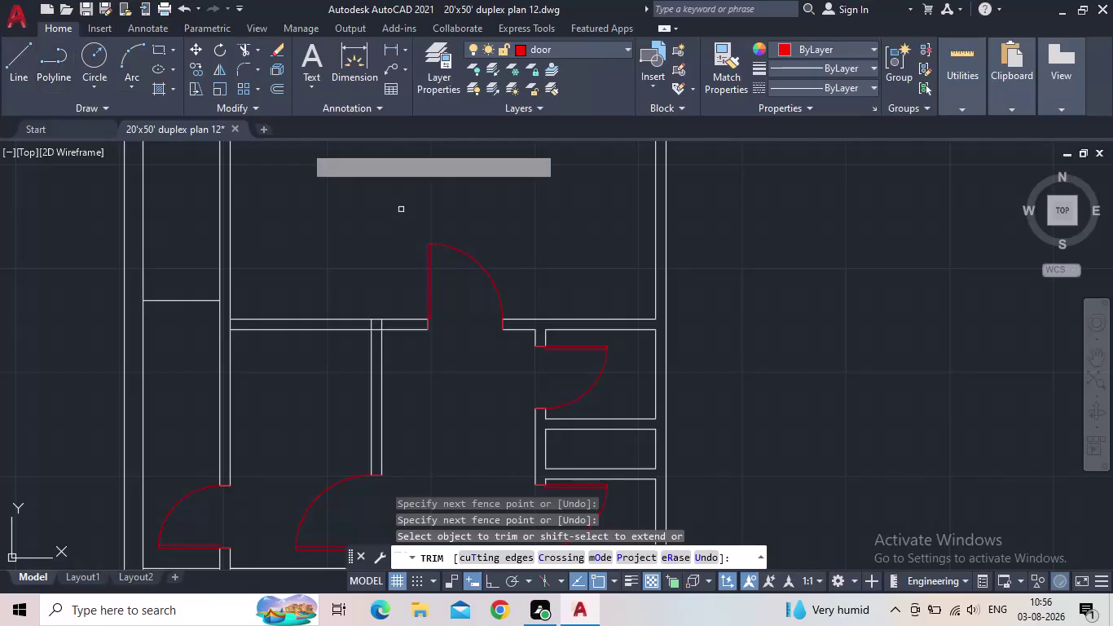
Cancel the unfinished trim after panning across the upper rooms and doors.
scroll(down, 3)
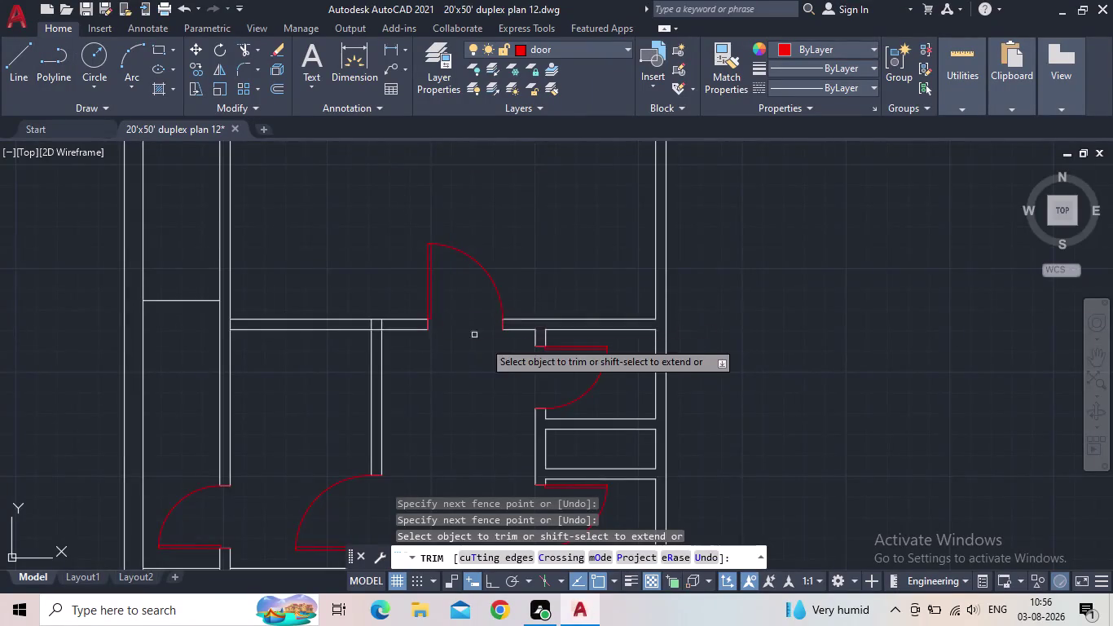
scroll(down, 3)
middle_drag(475, 344, 490, 306)
middle_drag(796, 419, 767, 305)
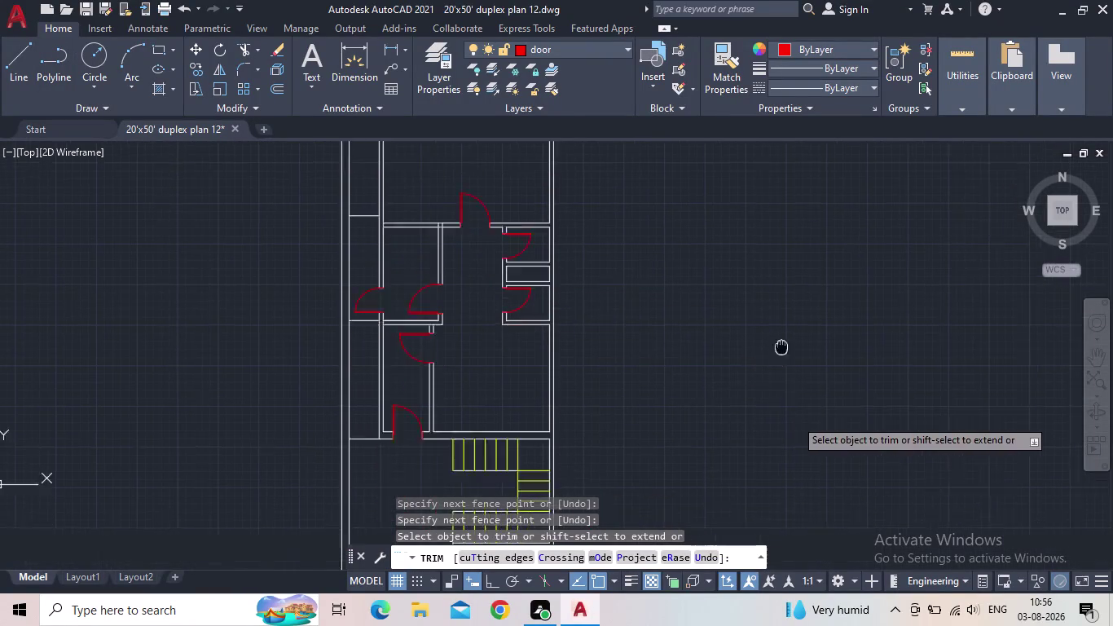
middle_drag(767, 305, 765, 302)
scroll(down, 3)
scroll(up, 3)
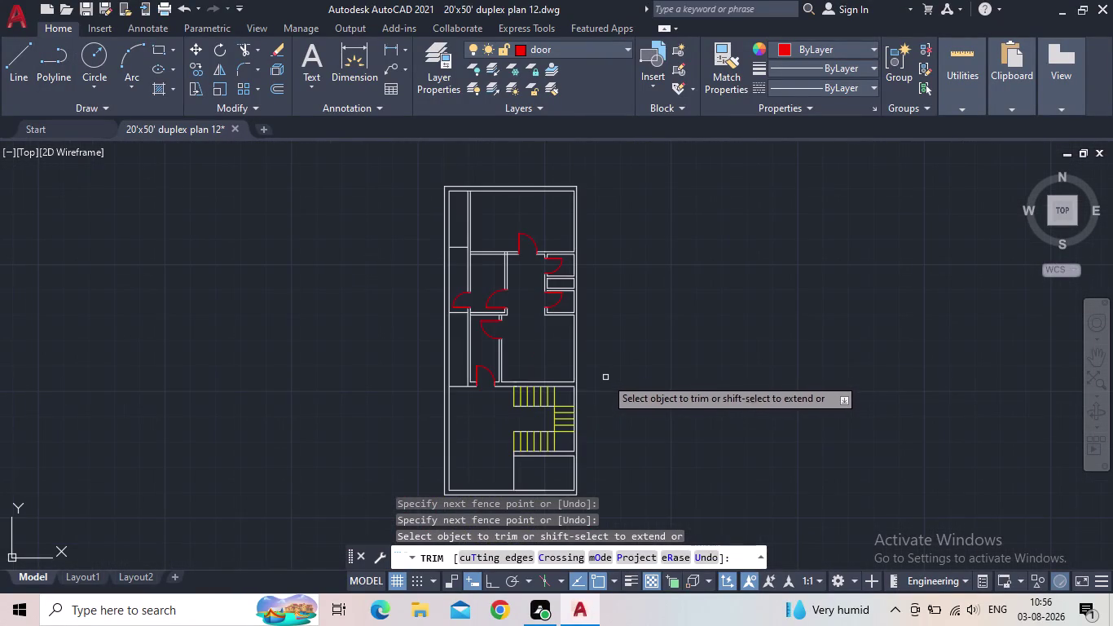
key(Escape)
Zoom in on the yellow stairs and nearby doors, then recentre the plan.
middle_drag(629, 351, 651, 296)
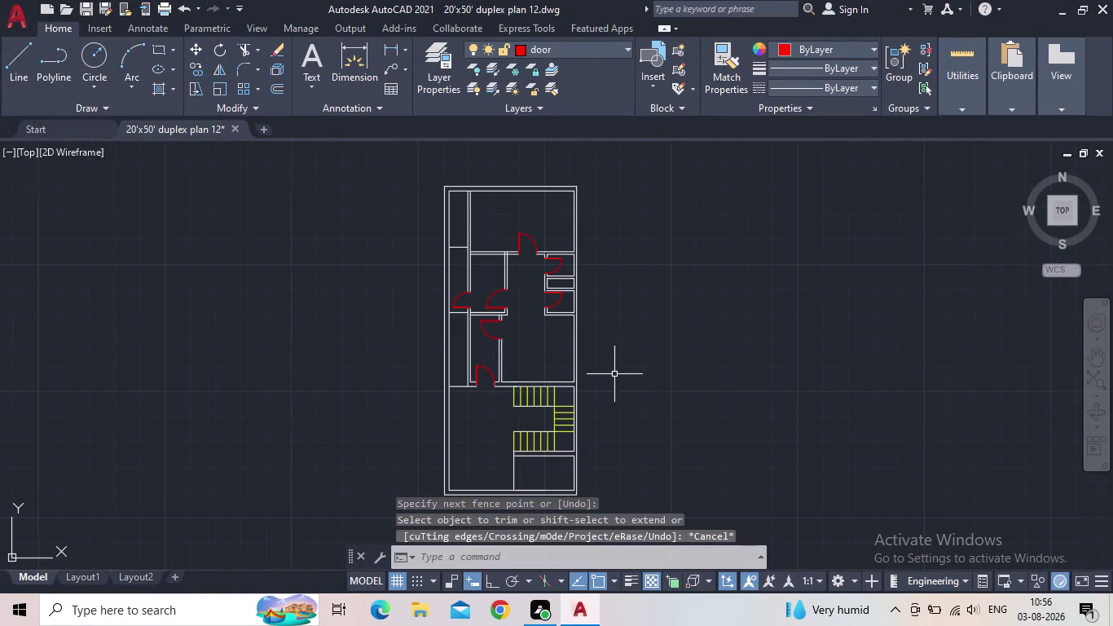
middle_drag(651, 297, 670, 281)
scroll(up, 3)
middle_drag(554, 344, 549, 317)
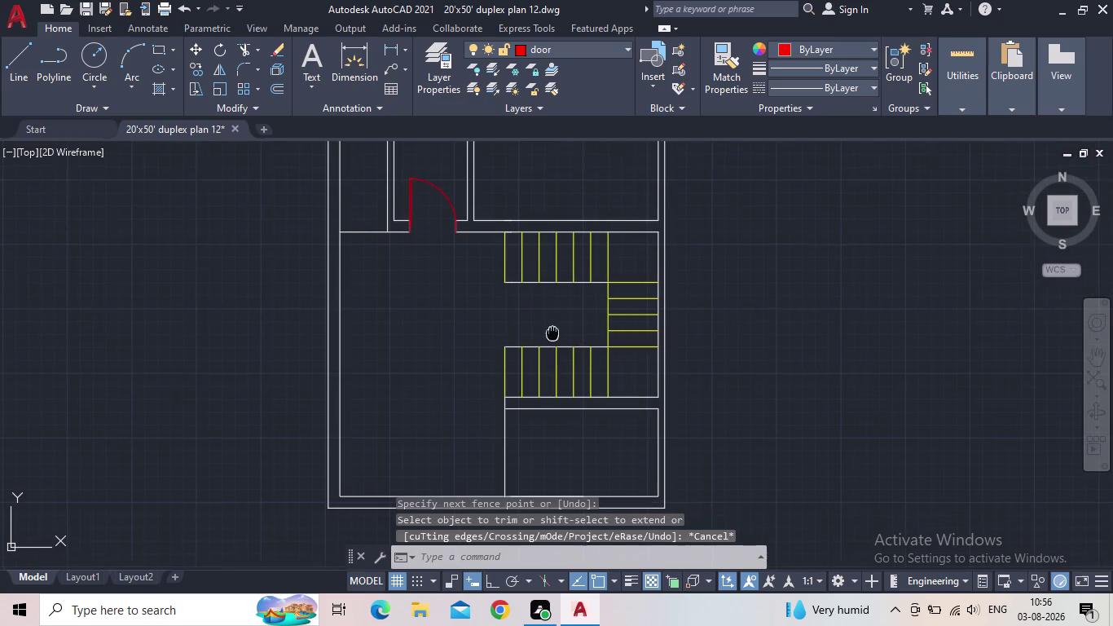
middle_drag(550, 317, 542, 294)
middle_drag(514, 302, 500, 445)
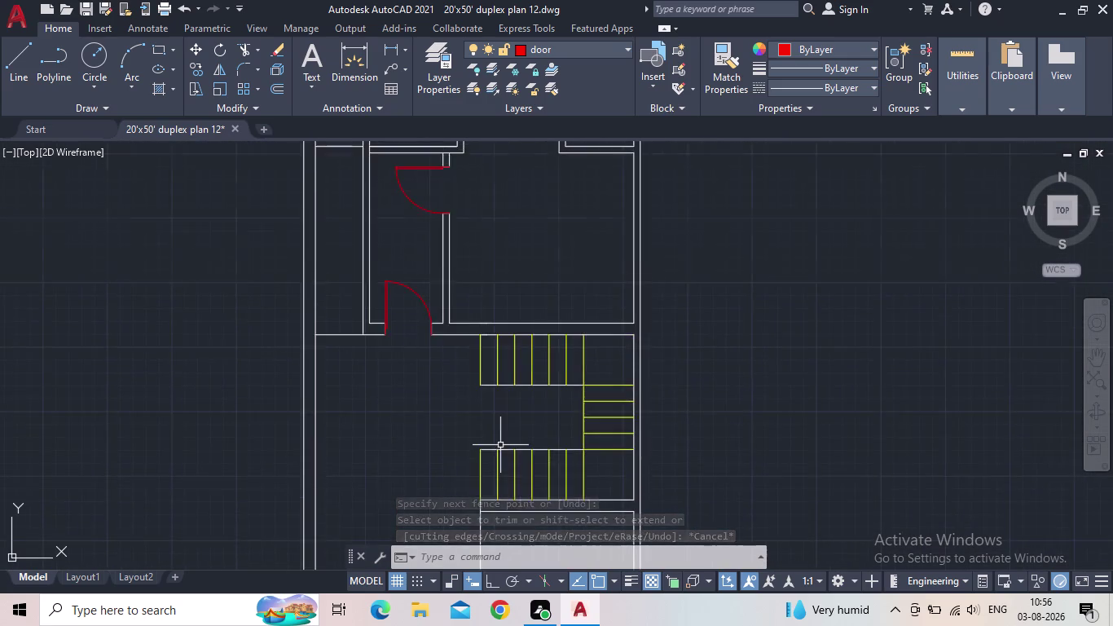
scroll(down, 3)
scroll(up, 3)
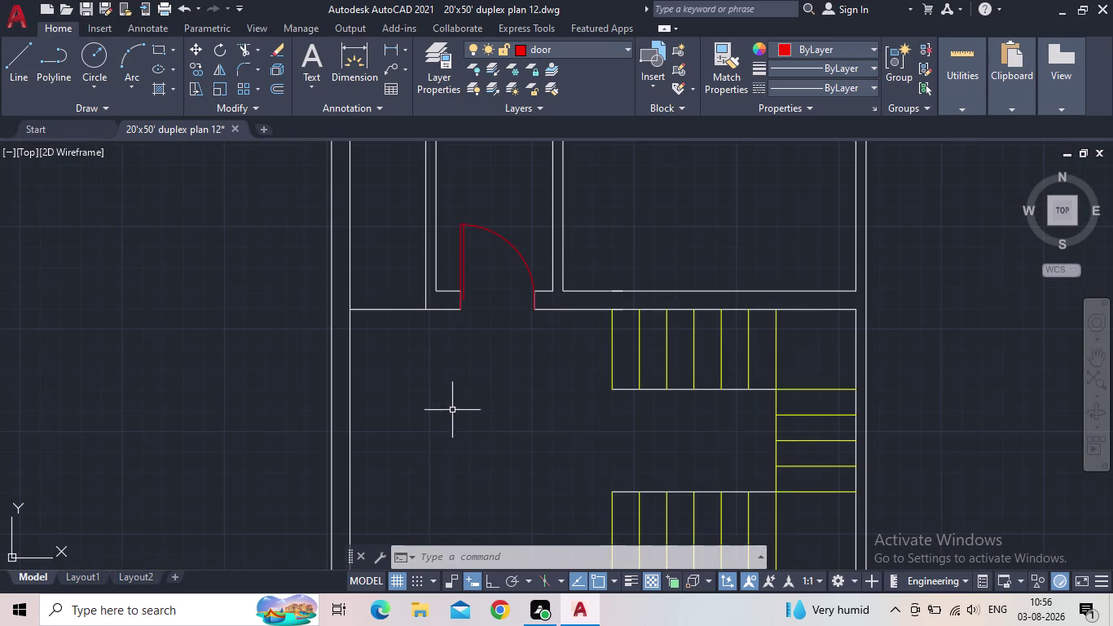
scroll(down, 3)
middle_drag(512, 433, 512, 434)
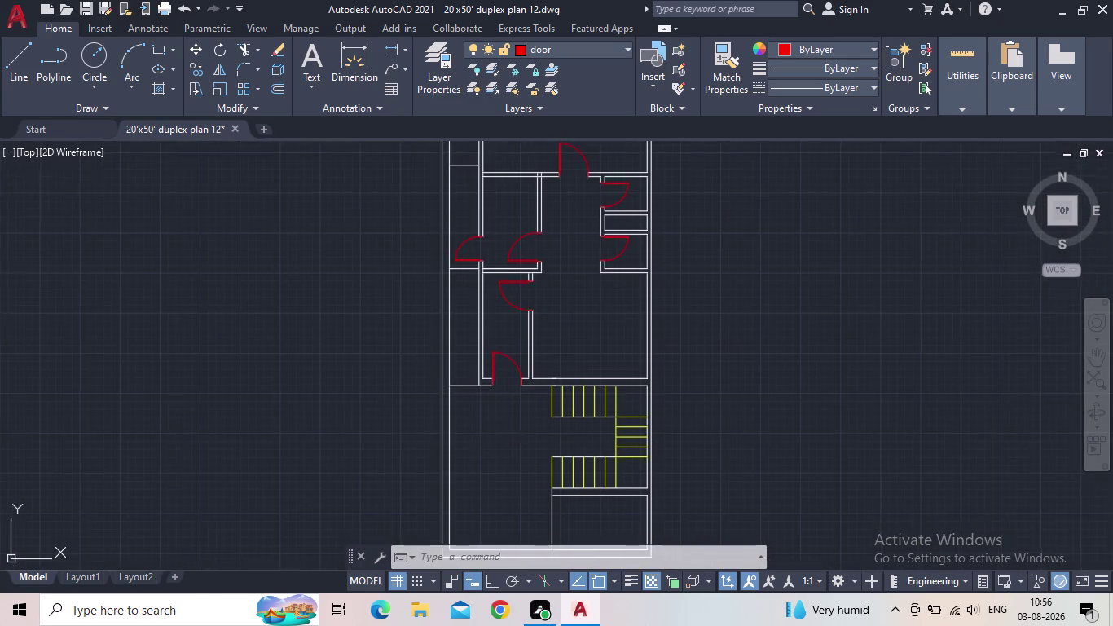
middle_drag(512, 434, 474, 432)
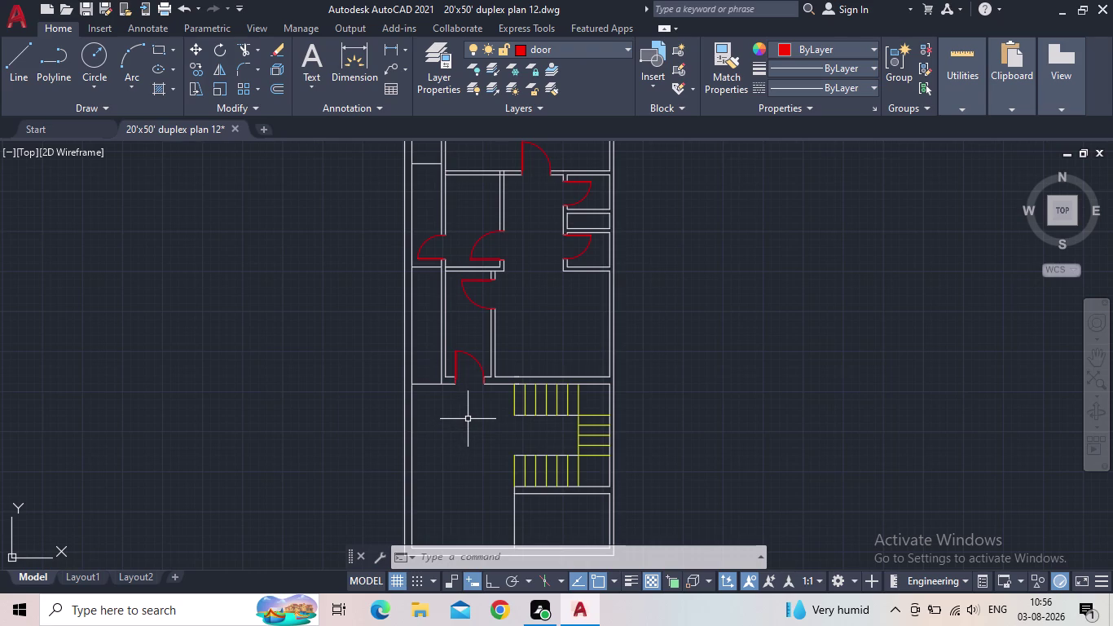
Pan around the lower rooms and stairs to bring the red door arcs back.
middle_drag(755, 367, 771, 319)
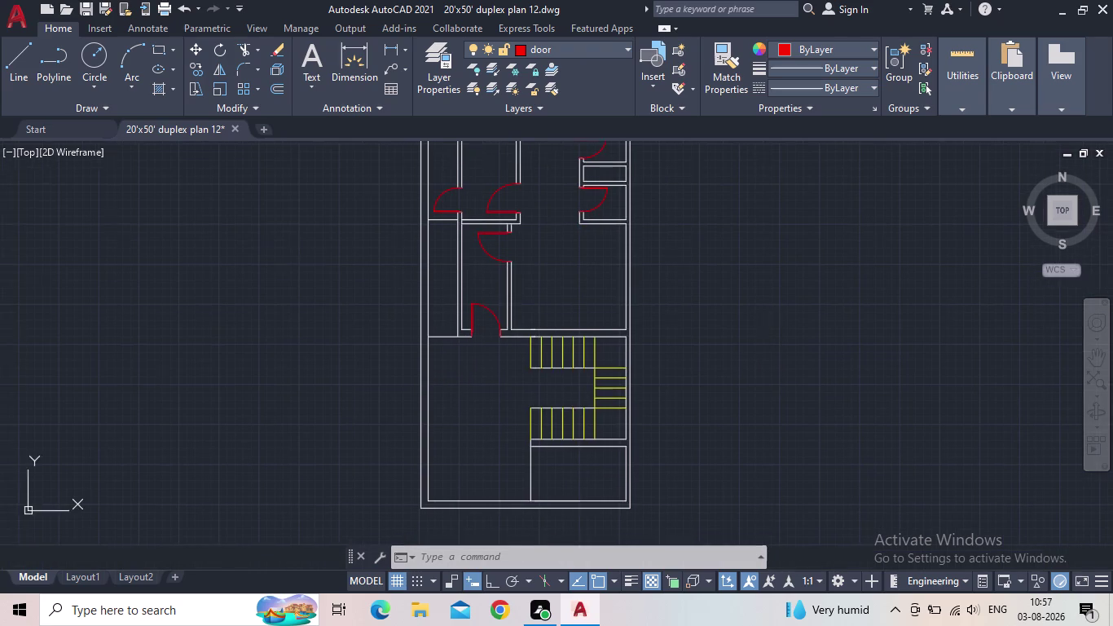
middle_drag(771, 319, 773, 311)
scroll(up, 3)
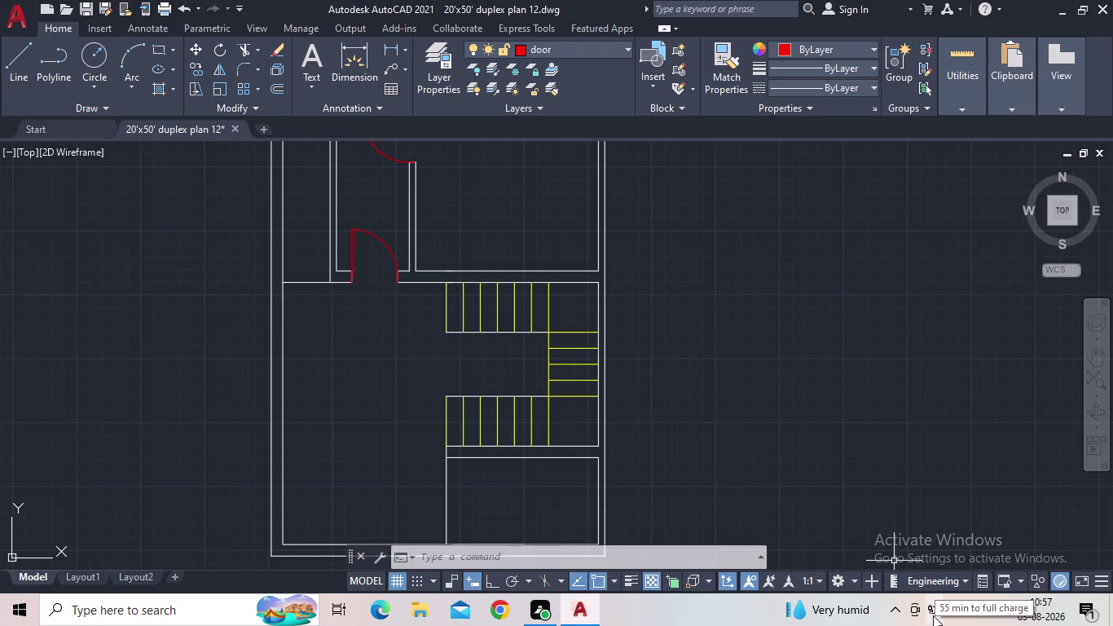
scroll(down, 3)
middle_drag(890, 509, 888, 408)
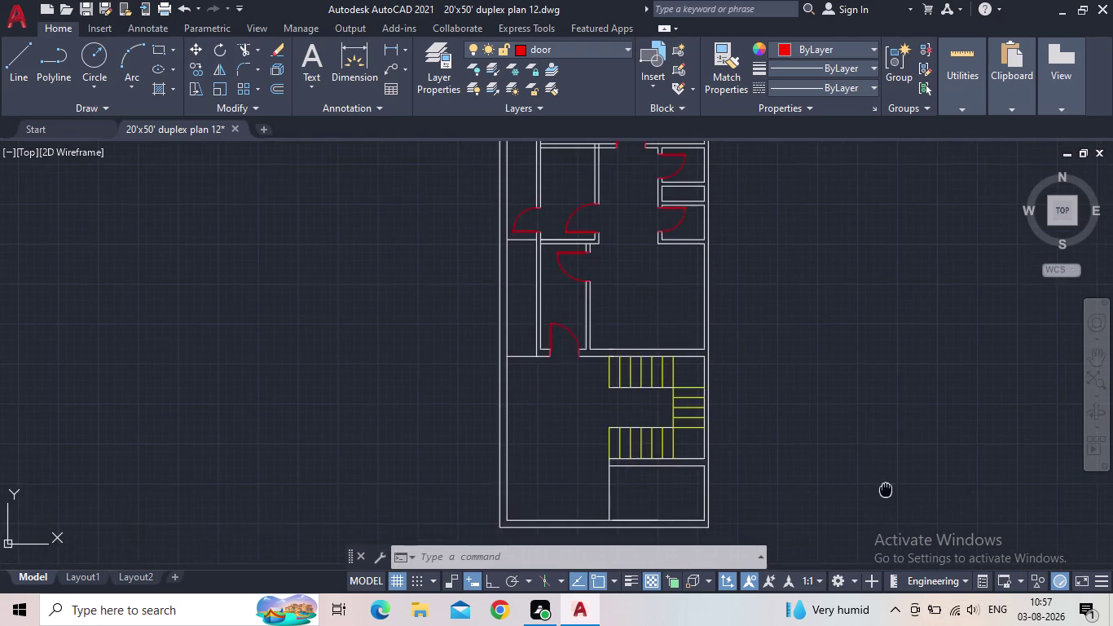
middle_drag(888, 408, 886, 397)
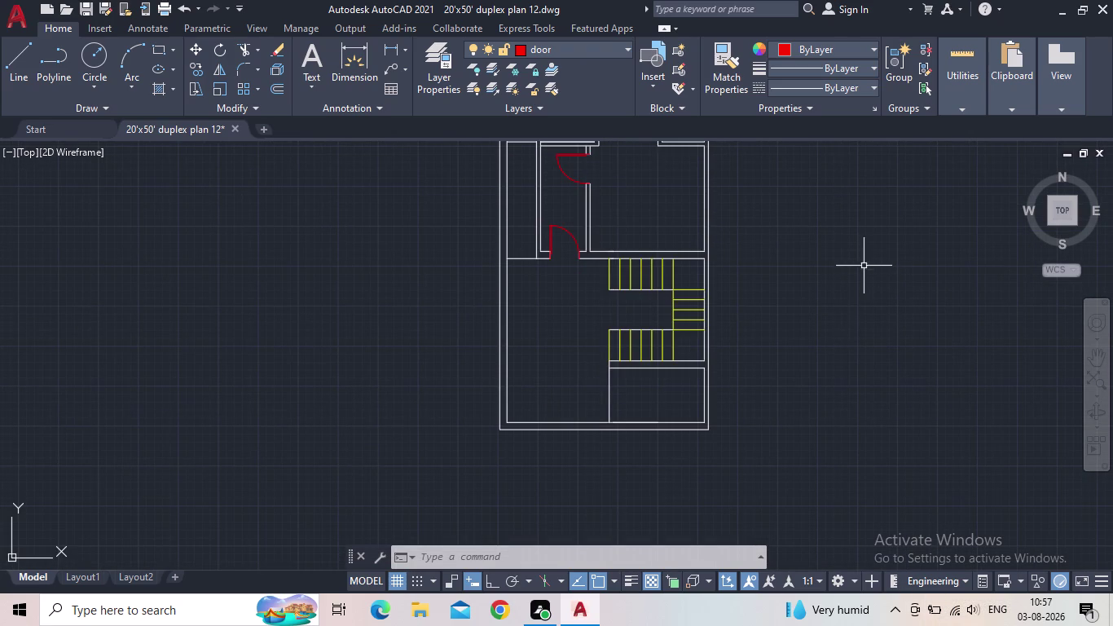
middle_drag(894, 293, 831, 439)
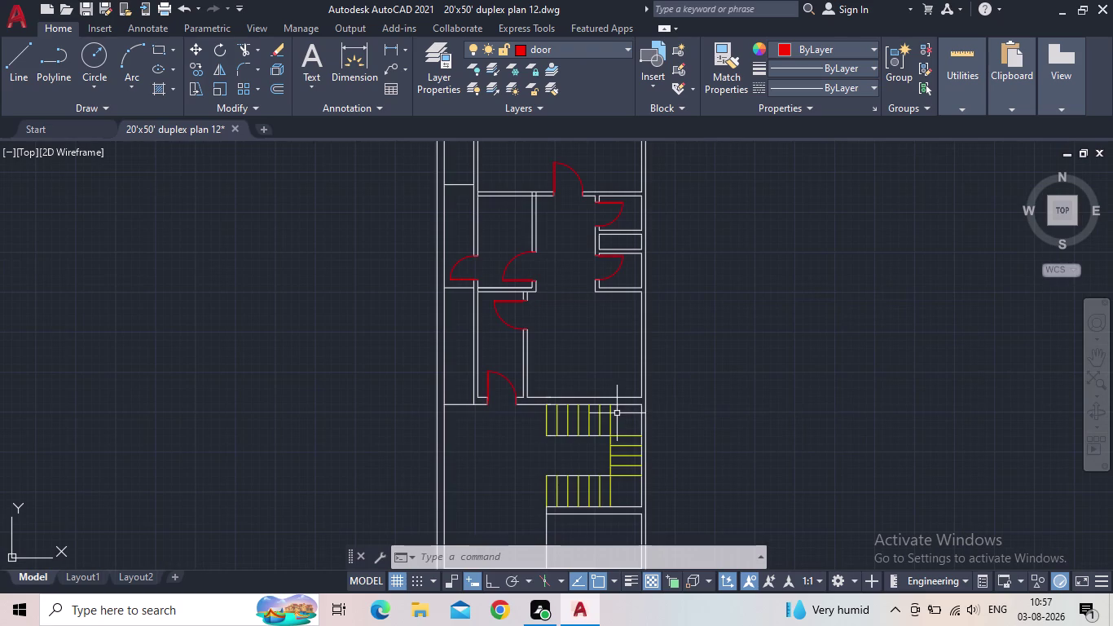
middle_drag(794, 402, 801, 317)
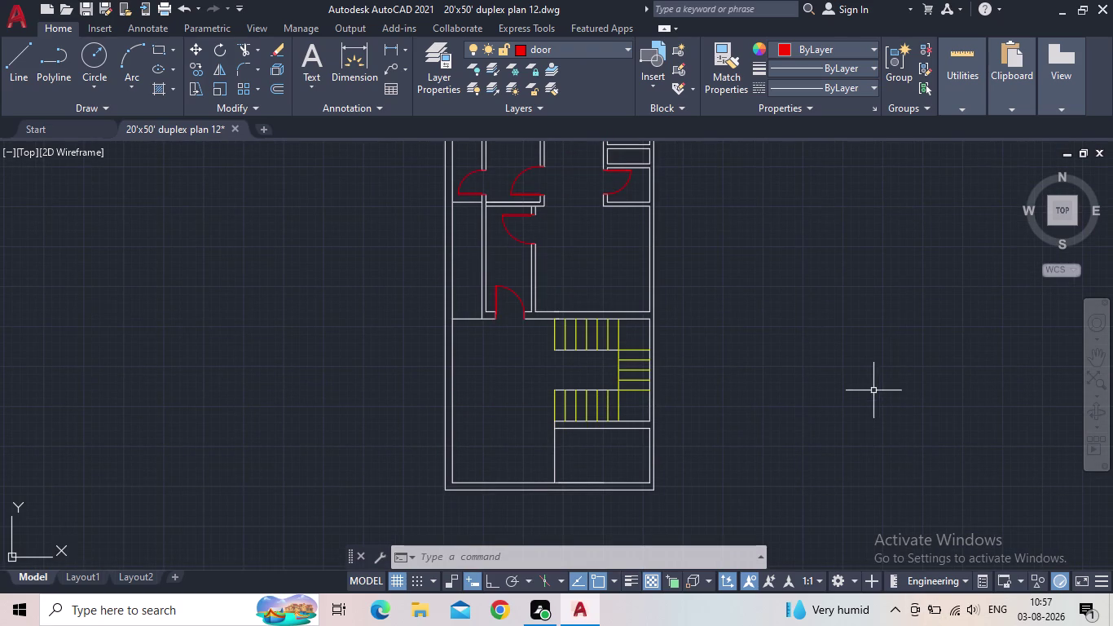
middle_drag(878, 387, 974, 369)
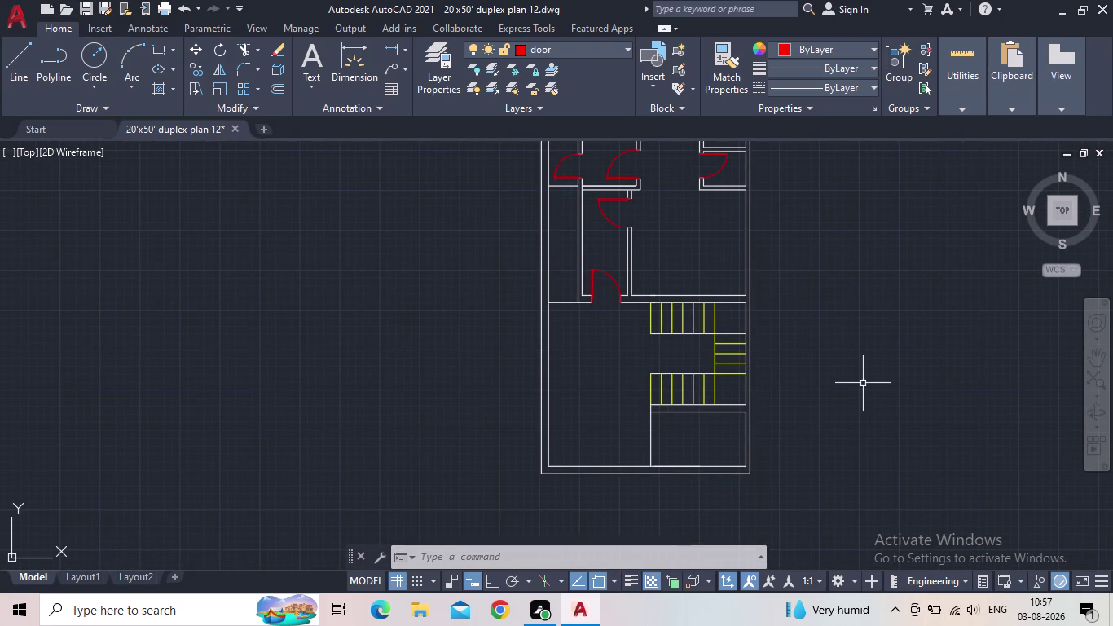
middle_drag(562, 391, 479, 408)
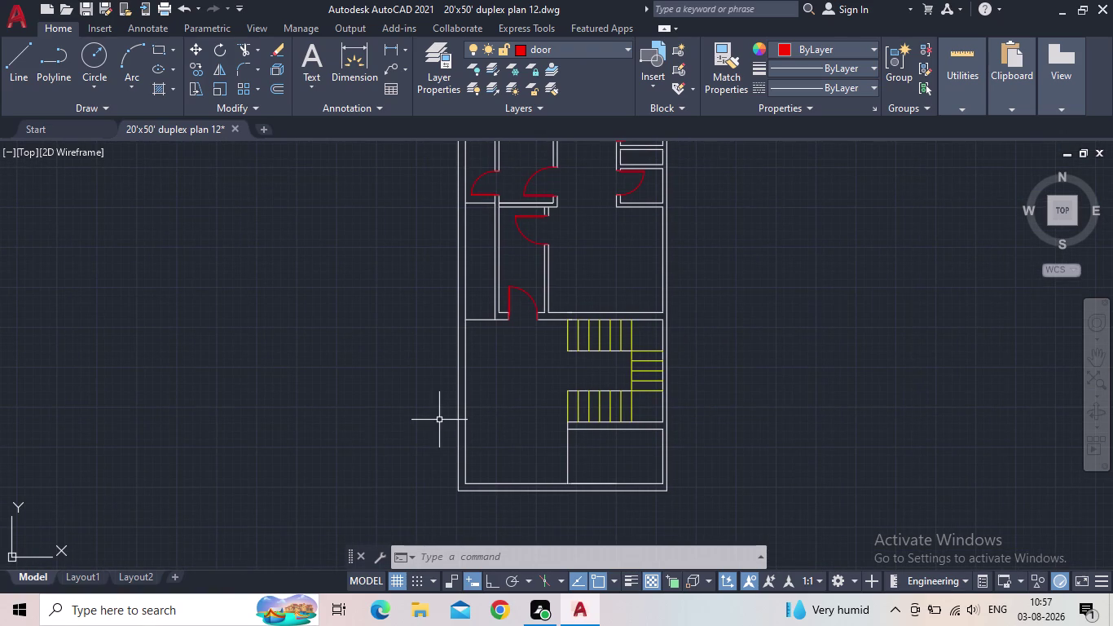
middle_drag(518, 387, 450, 512)
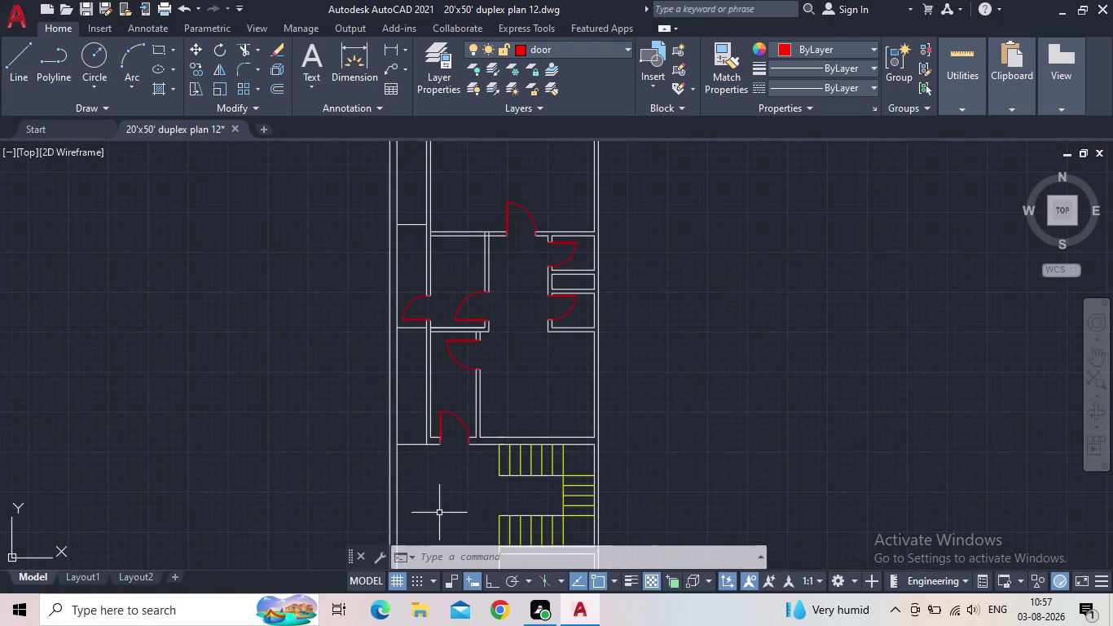
key(Escape)
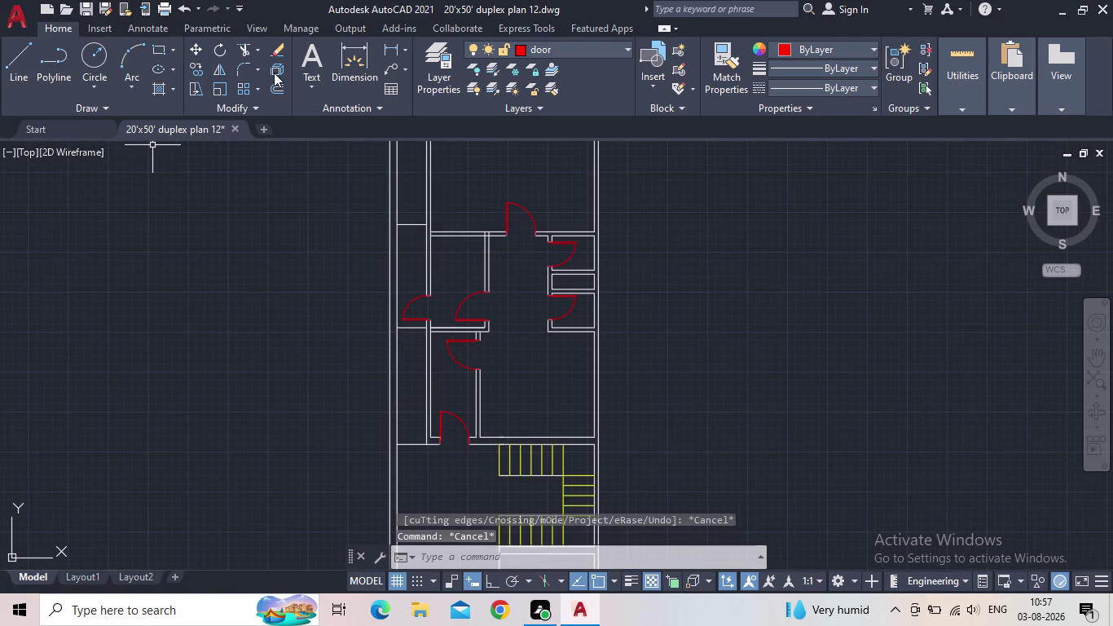
Make furniture the current layer in Layer Properties and close the palette.
click(430, 84)
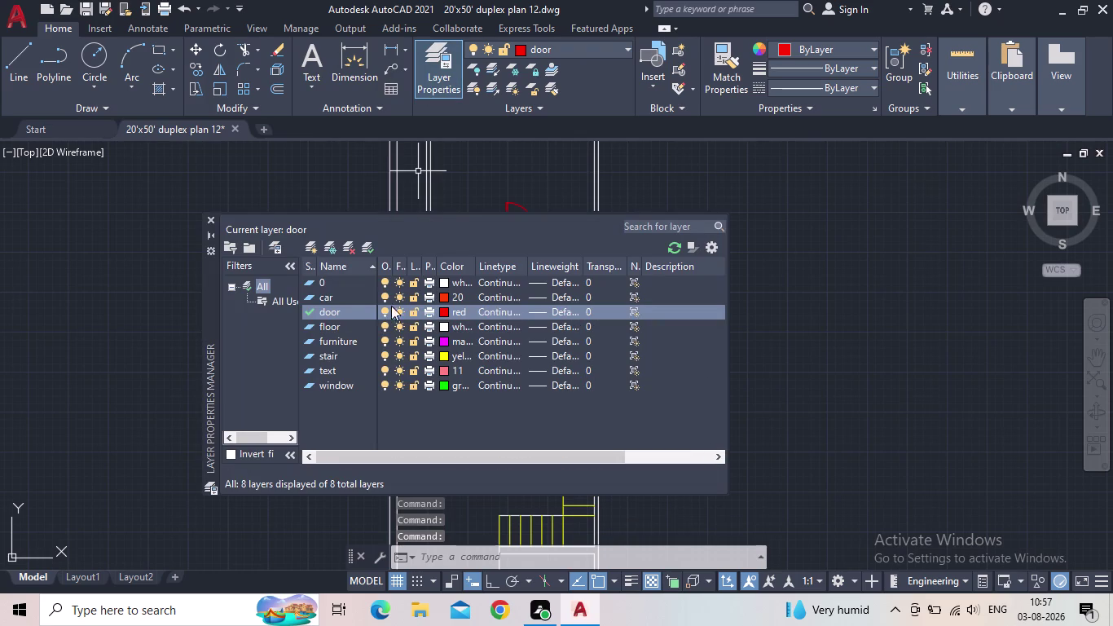
double_click(311, 342)
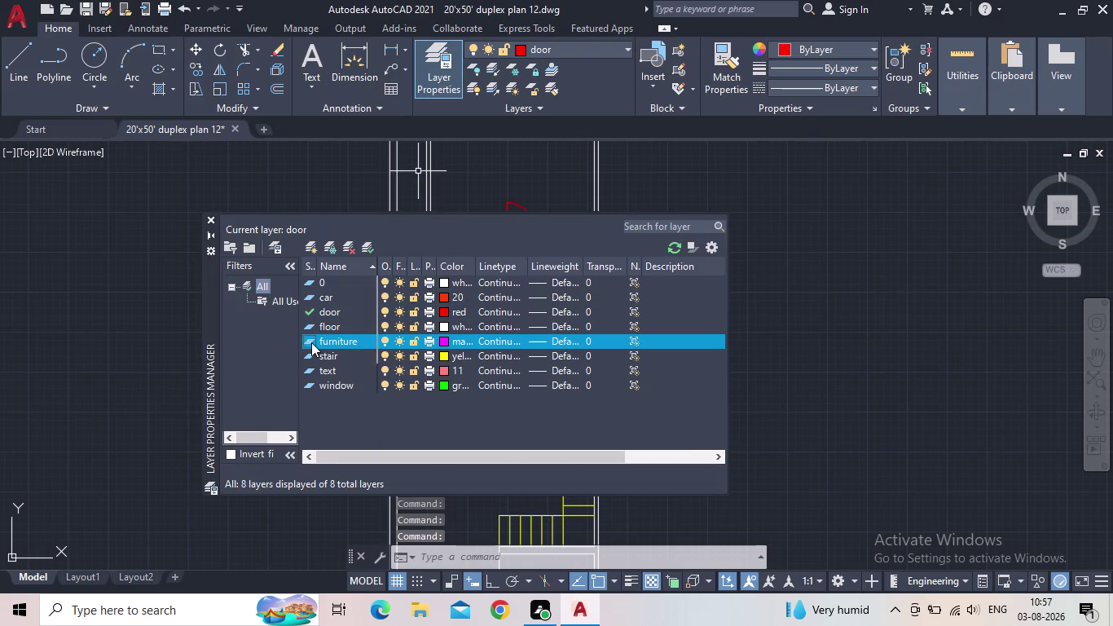
click(210, 220)
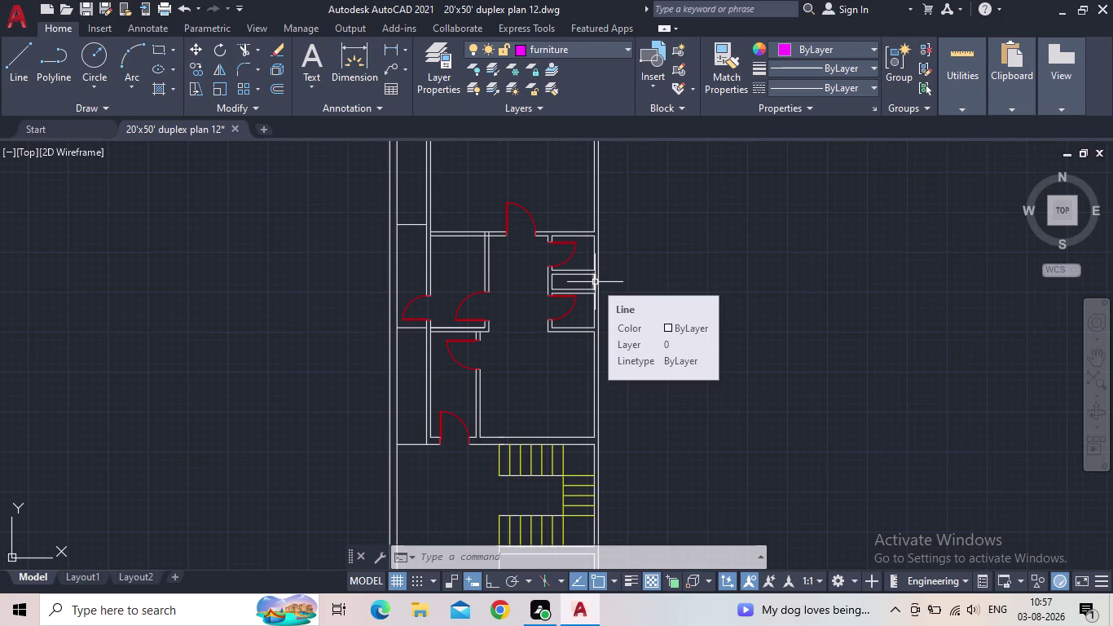
scroll(down, 3)
middle_drag(650, 311, 618, 379)
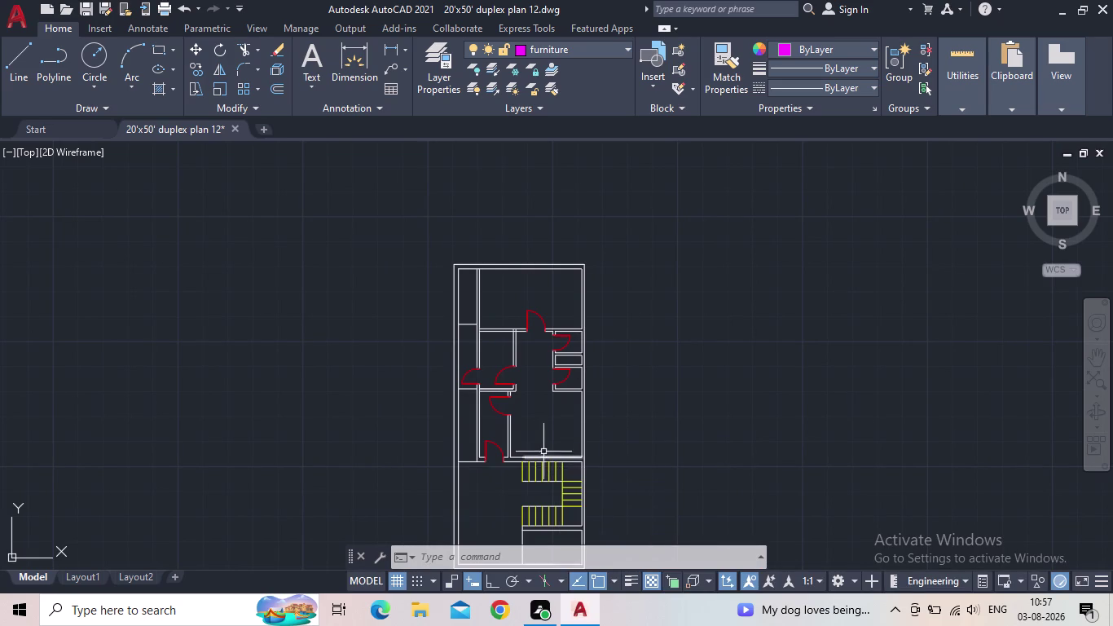
middle_drag(525, 434, 543, 405)
Toggle Ortho in the status bar and zoom out over the whole plan.
click(493, 585)
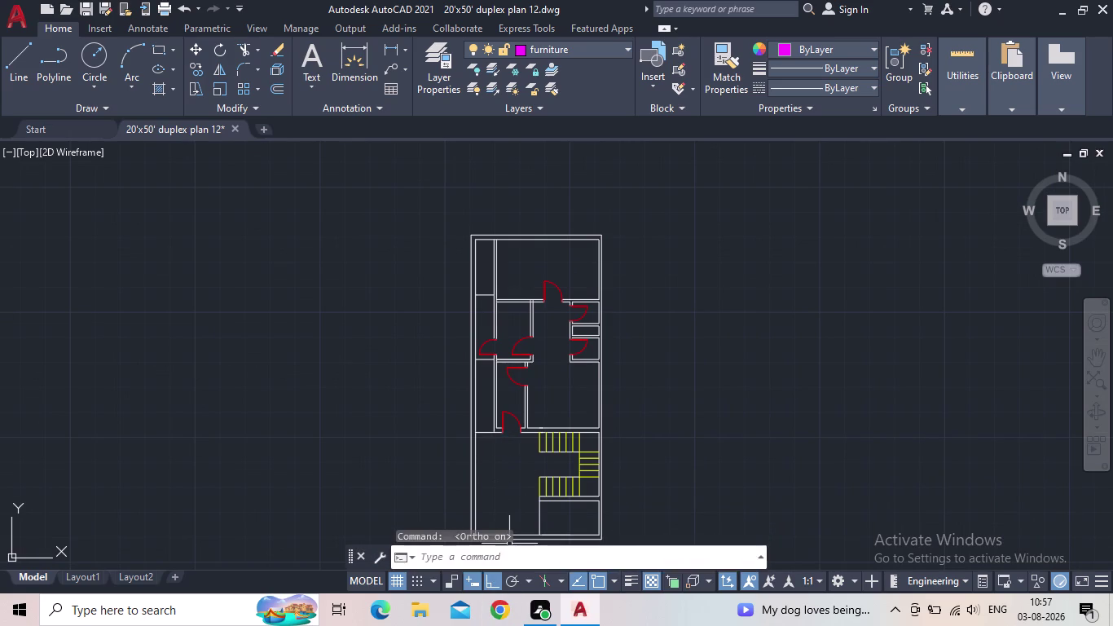
click(489, 580)
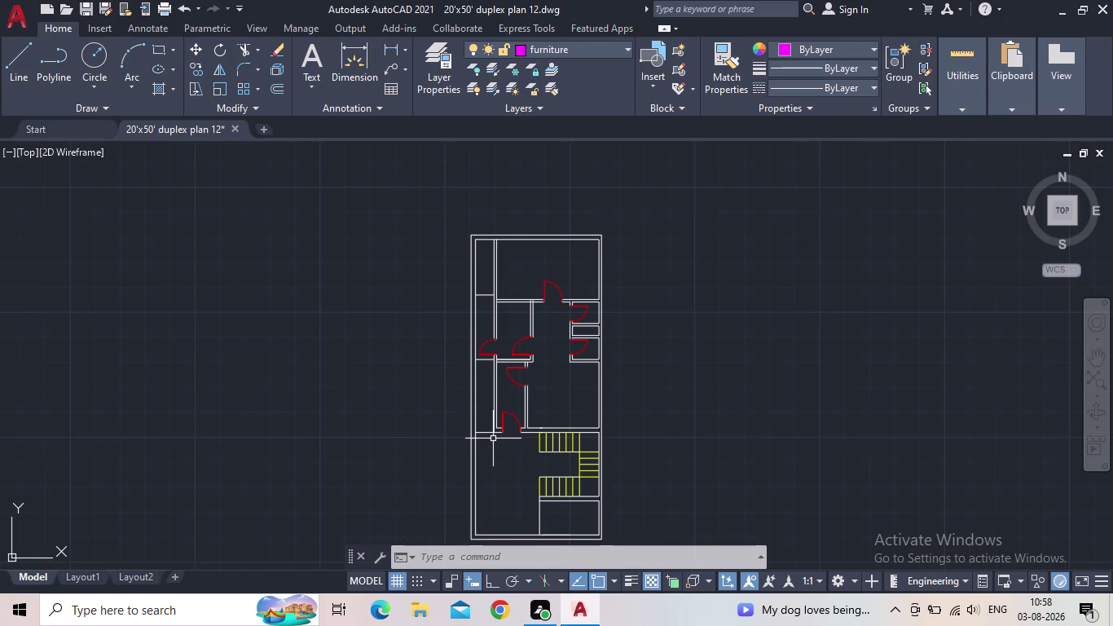
scroll(down, 3)
middle_drag(619, 384, 647, 358)
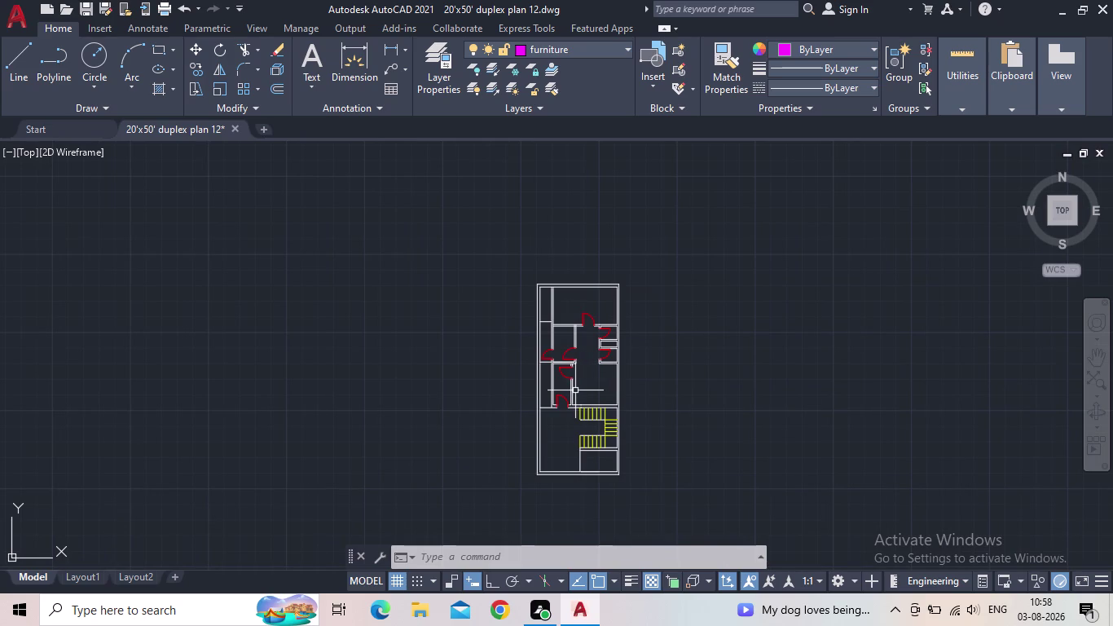
Open DesignCenter with DC and drag in the queen bed, chair, dining set and desk blocks.
text(dc)
key(space)
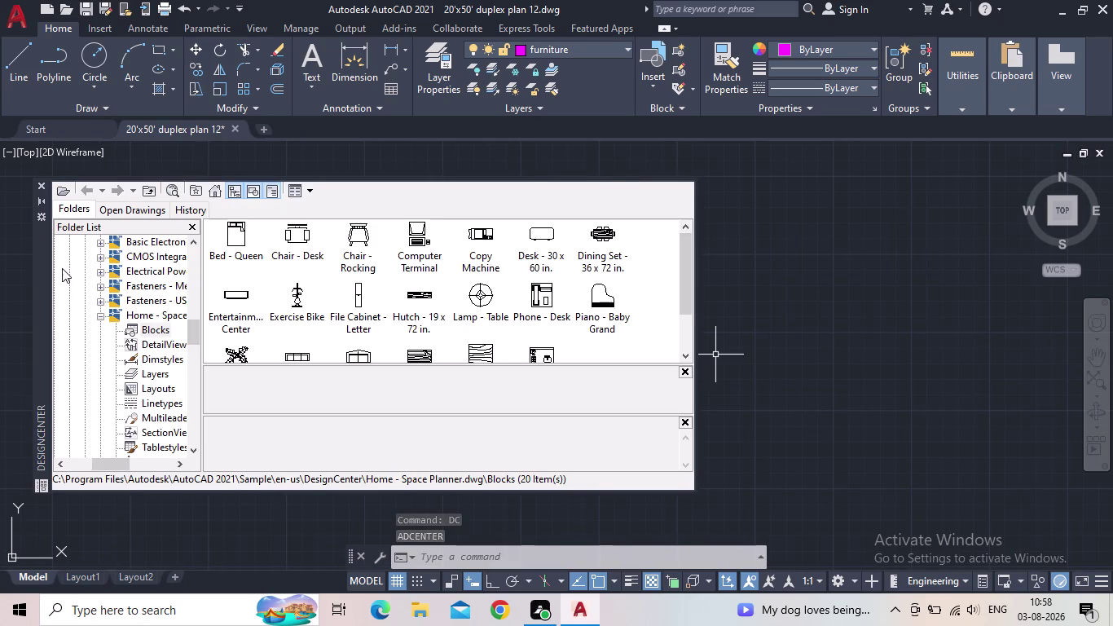
drag(237, 243, 716, 224)
drag(353, 238, 649, 246)
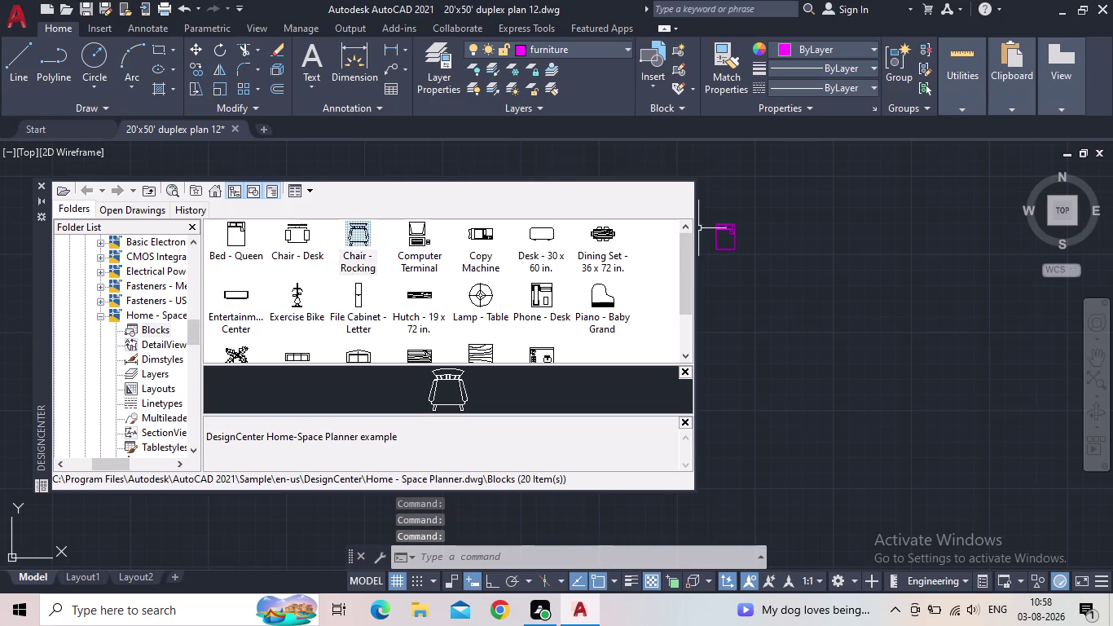
drag(648, 246, 766, 228)
drag(603, 236, 713, 265)
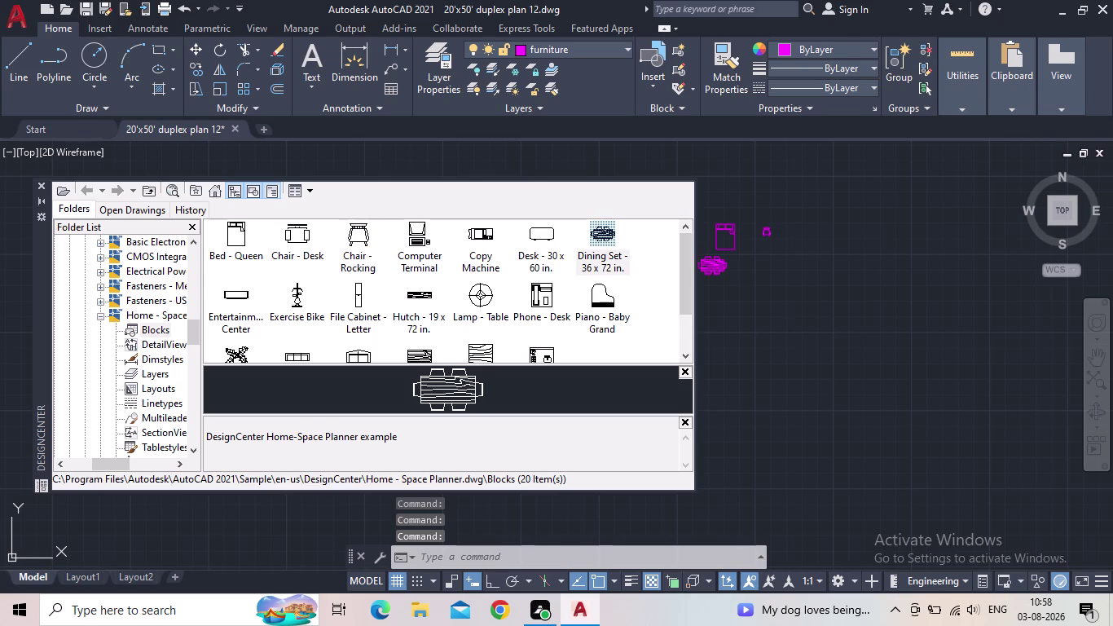
drag(713, 265, 738, 281)
drag(534, 234, 738, 297)
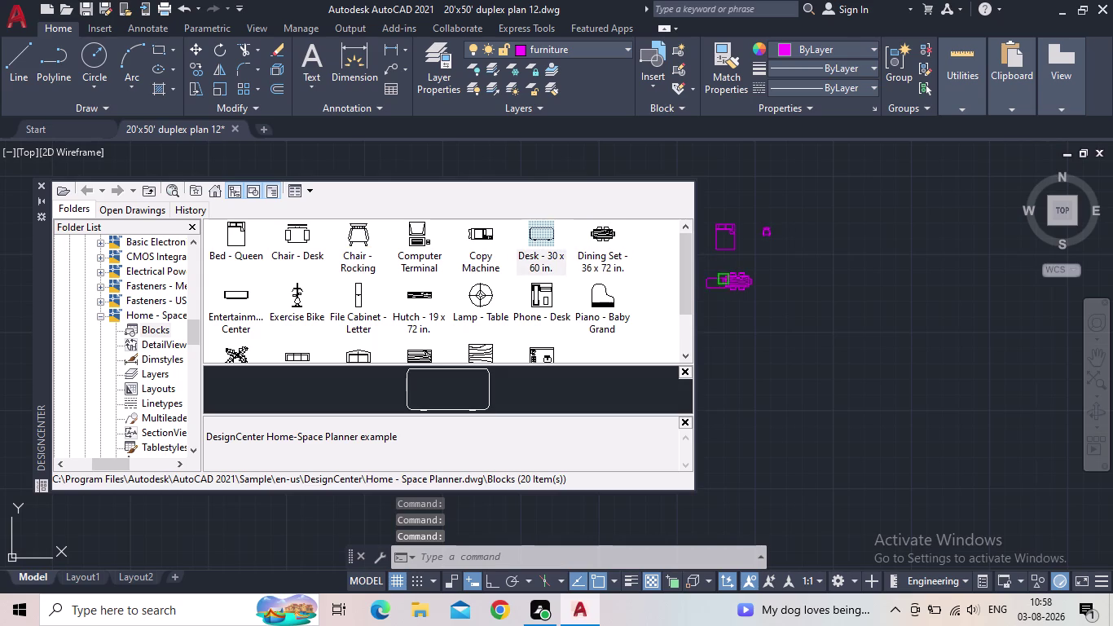
drag(739, 297, 725, 311)
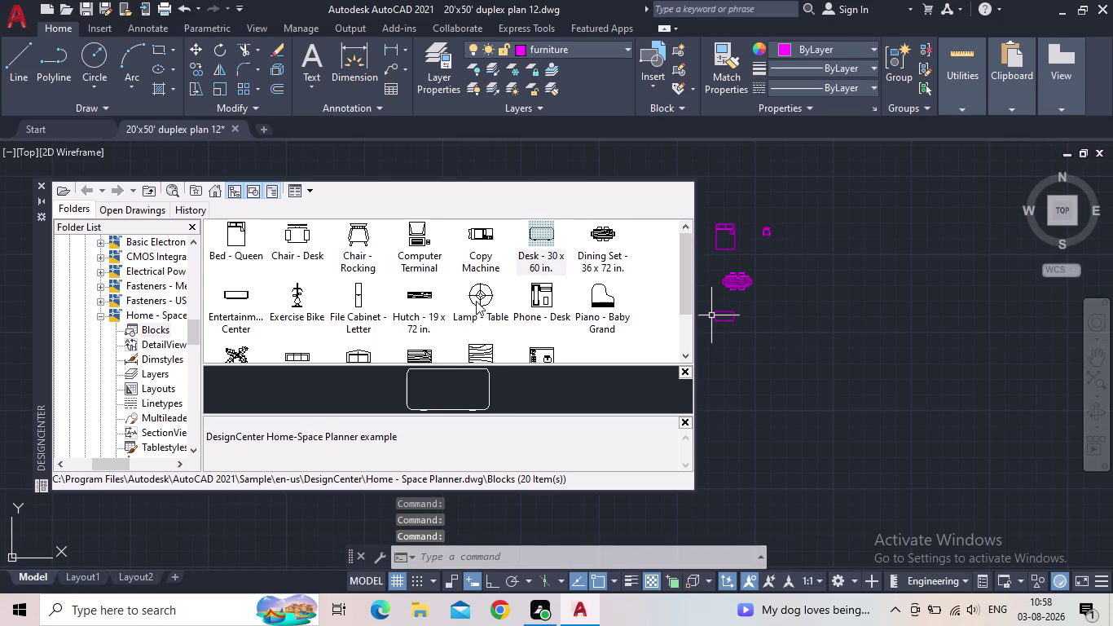
Place the rubber plant and two Sofa - Roundback blocks below the desk.
drag(476, 301, 714, 210)
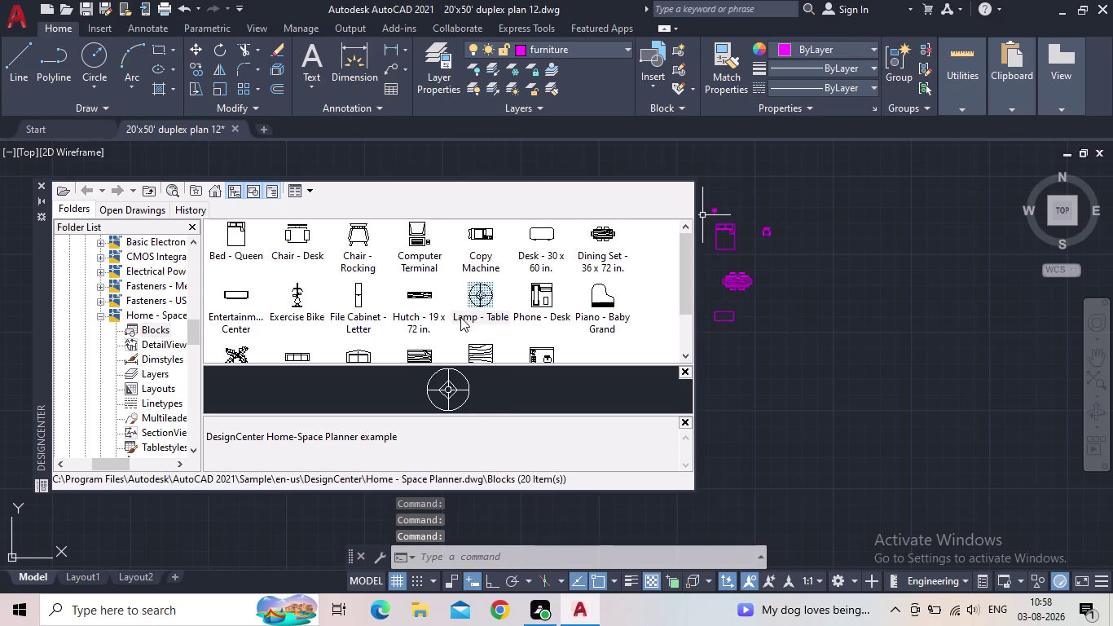
scroll(down, 3)
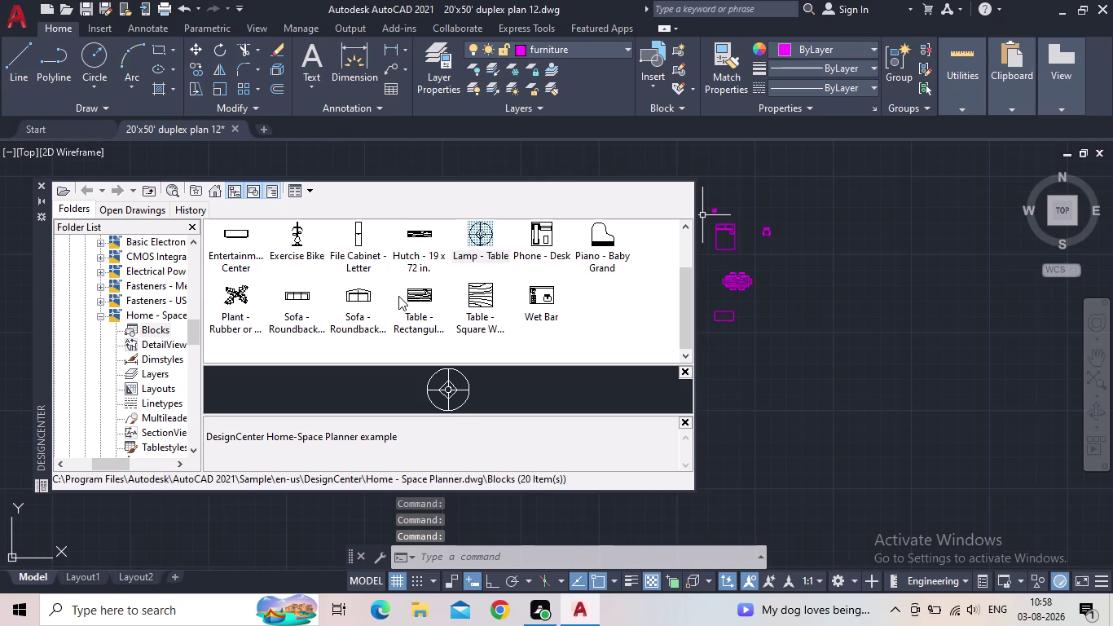
drag(235, 301, 822, 301)
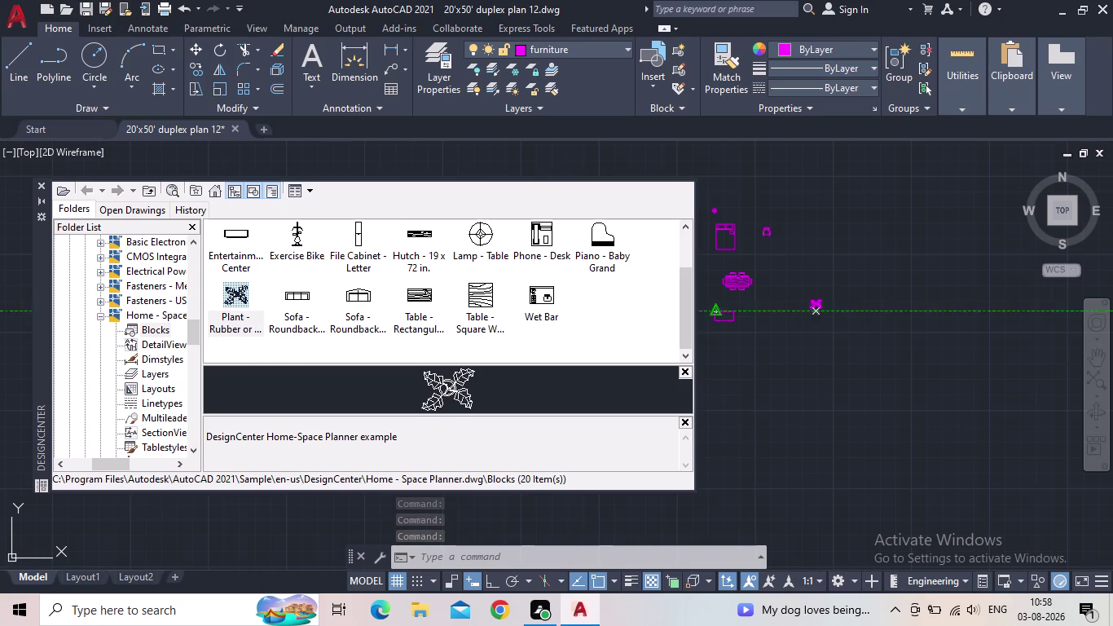
drag(823, 301, 836, 276)
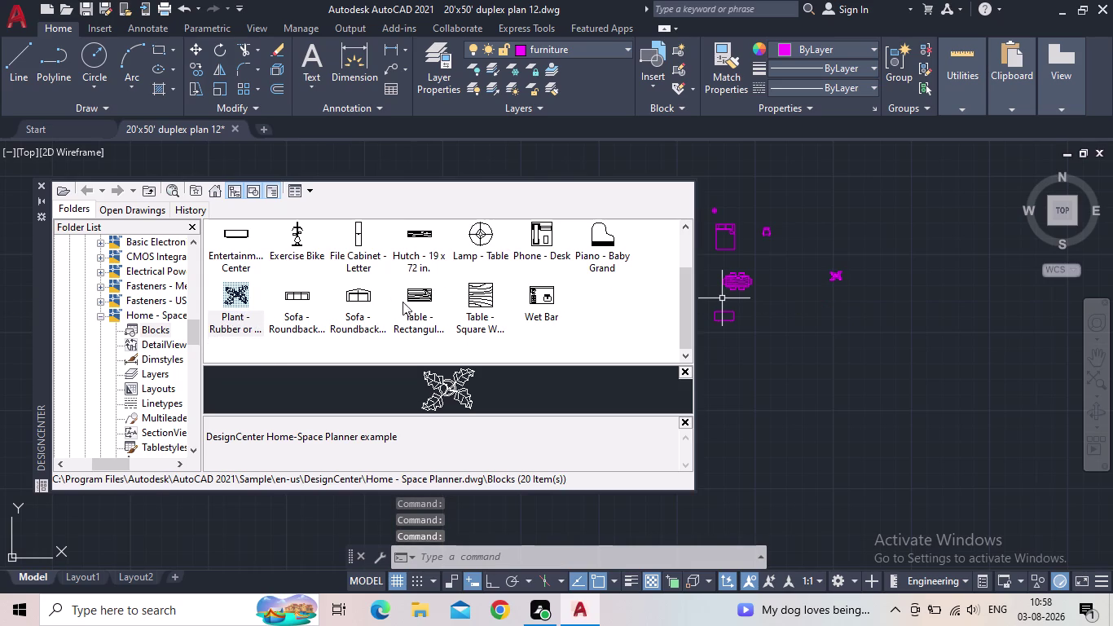
drag(353, 305, 726, 336)
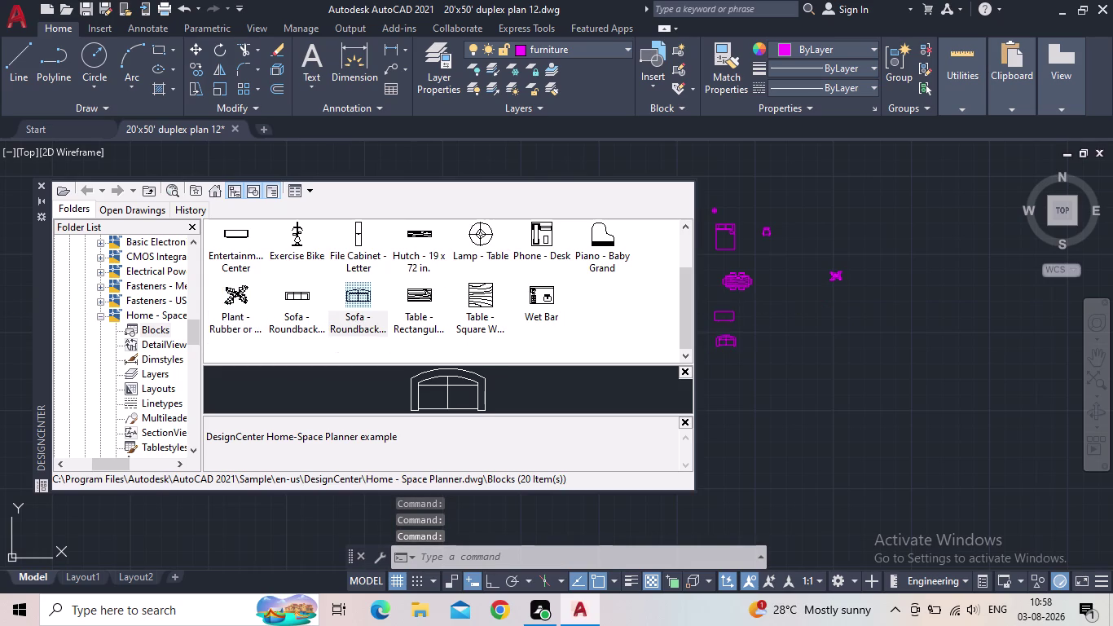
drag(294, 299, 701, 361)
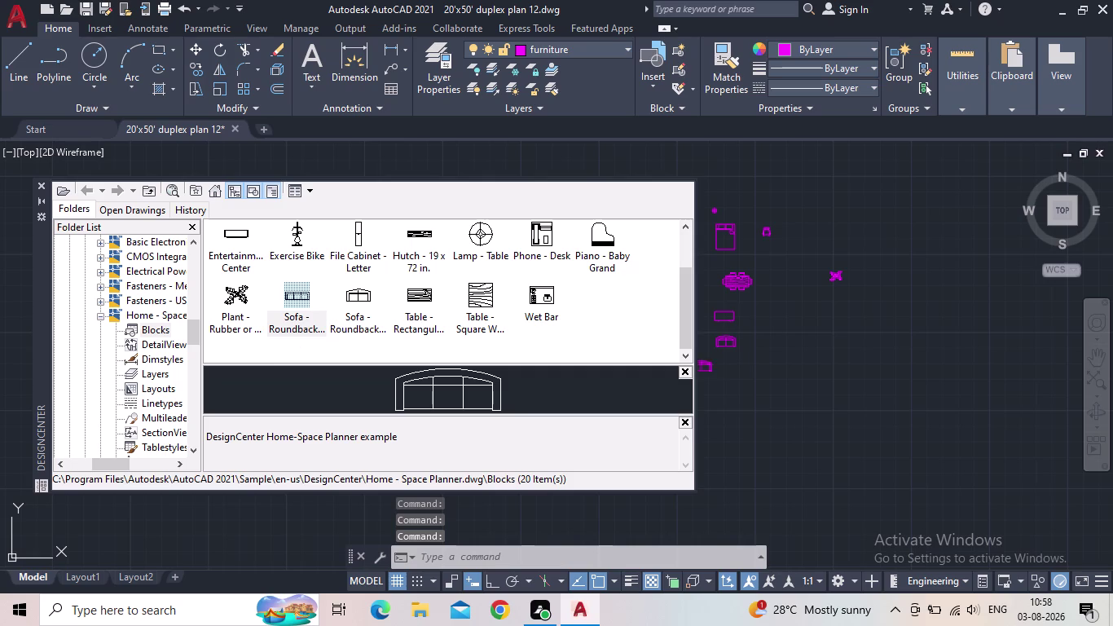
drag(702, 361, 723, 363)
scroll(up, 3)
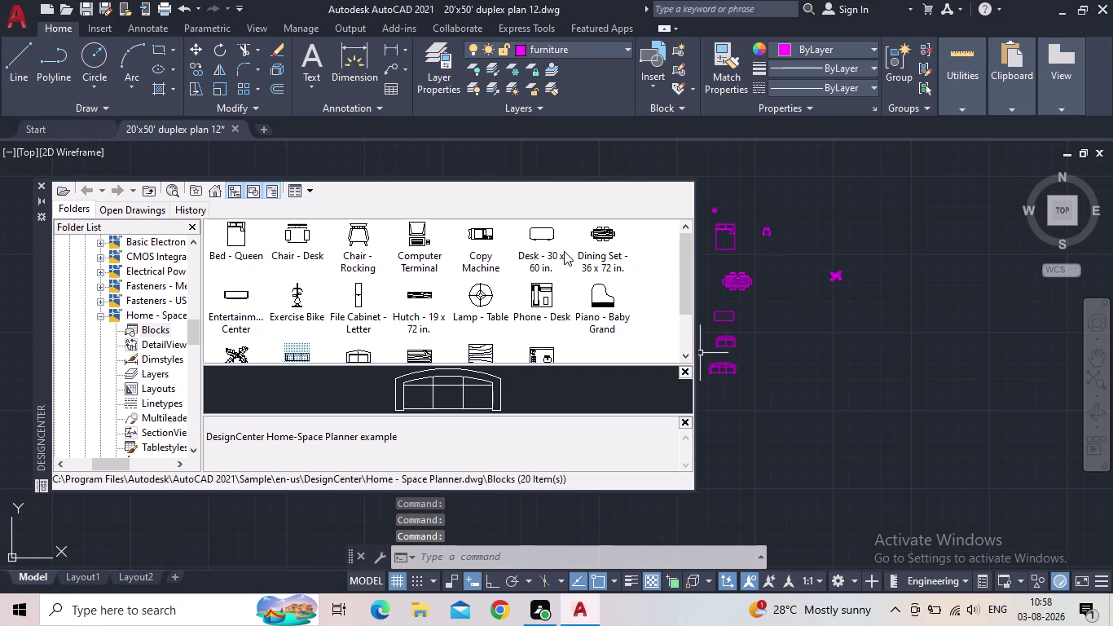
scroll(up, 3)
scroll(down, 3)
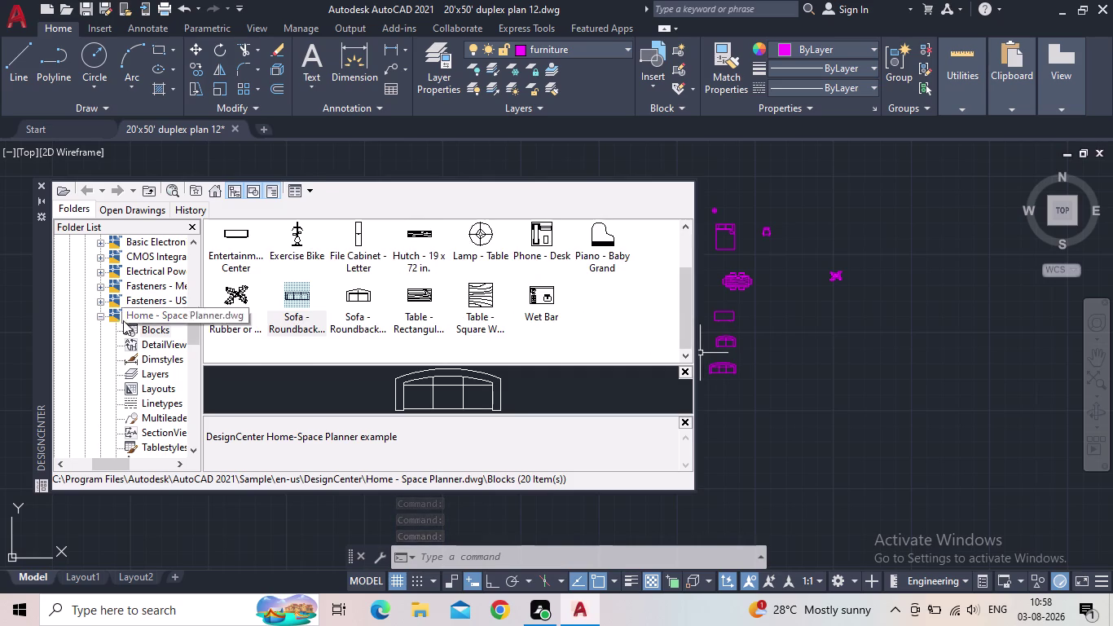
click(98, 316)
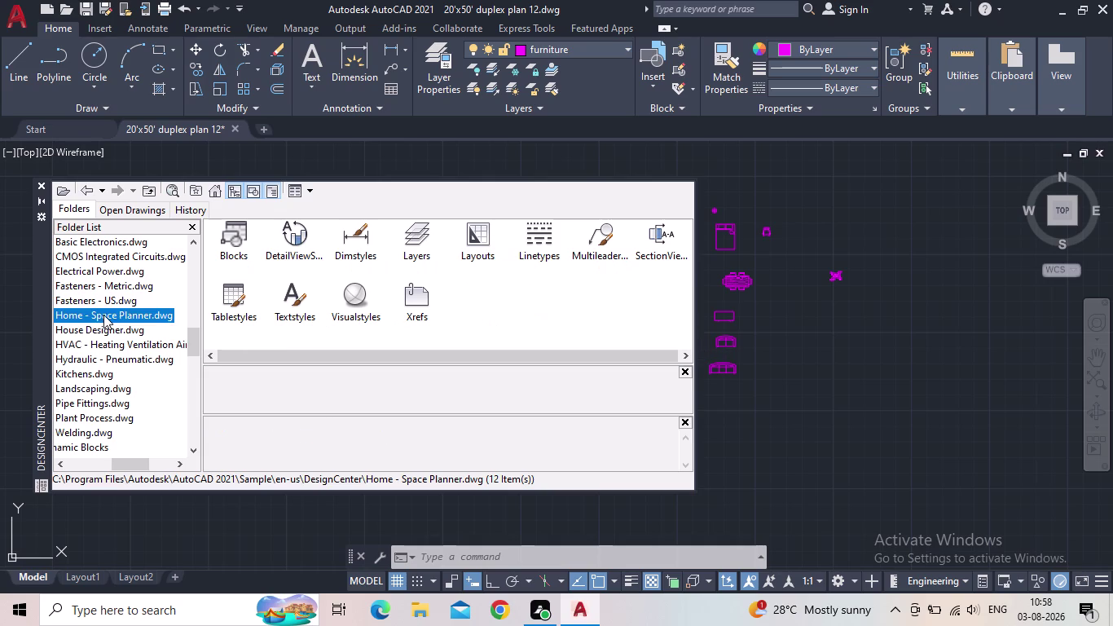
Expand Kitchens.dwg in DesignCenter and show its blocks.
scroll(down, 3)
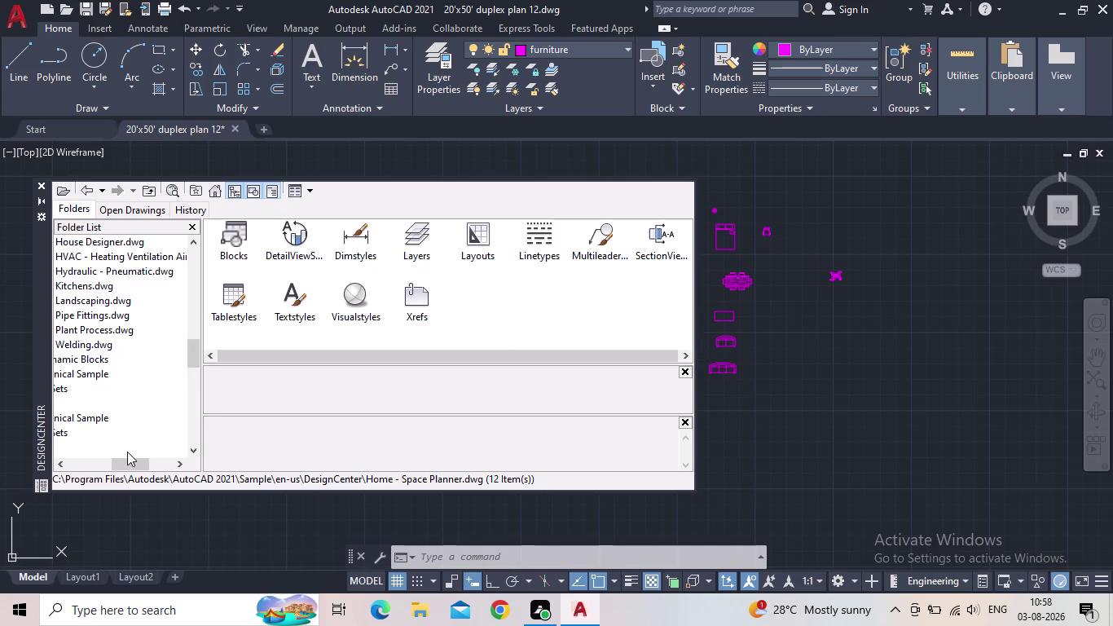
drag(131, 459, 89, 465)
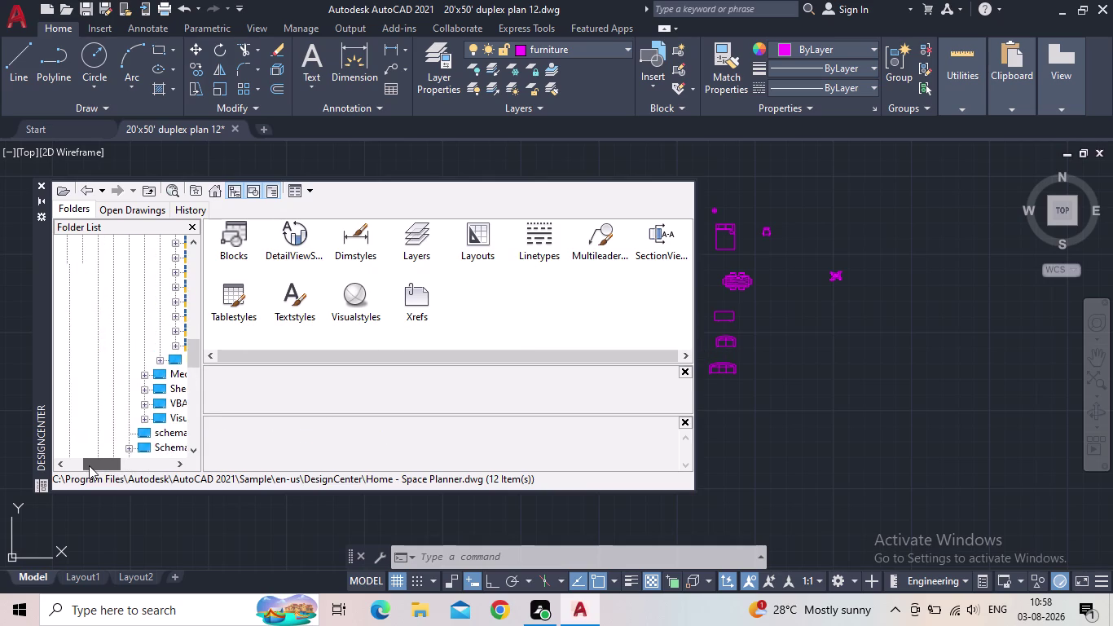
drag(89, 465, 102, 464)
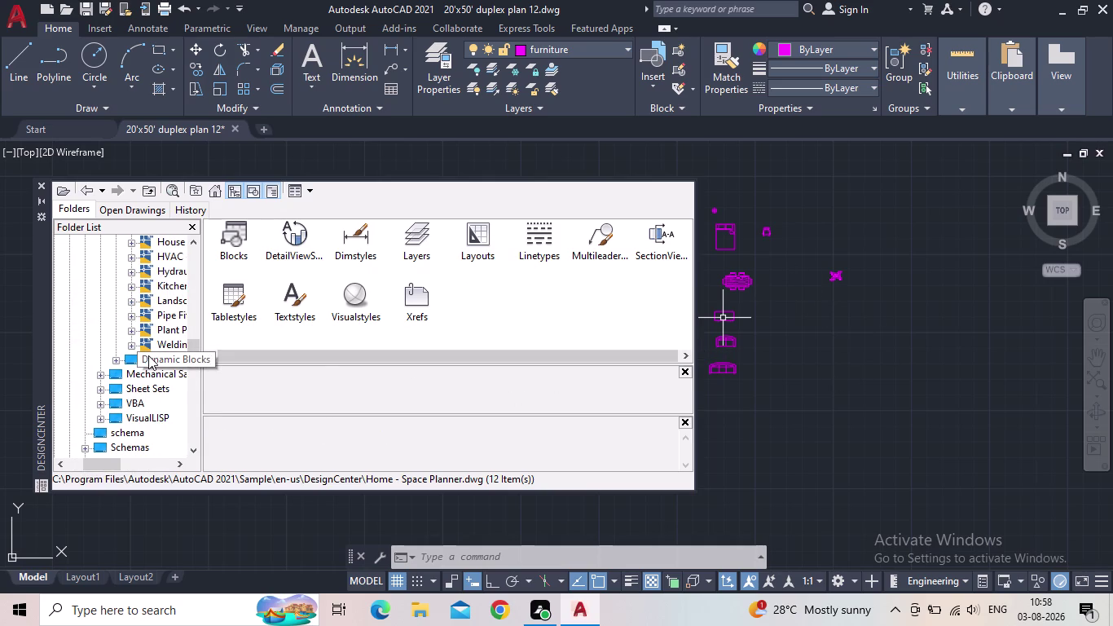
drag(110, 461, 123, 463)
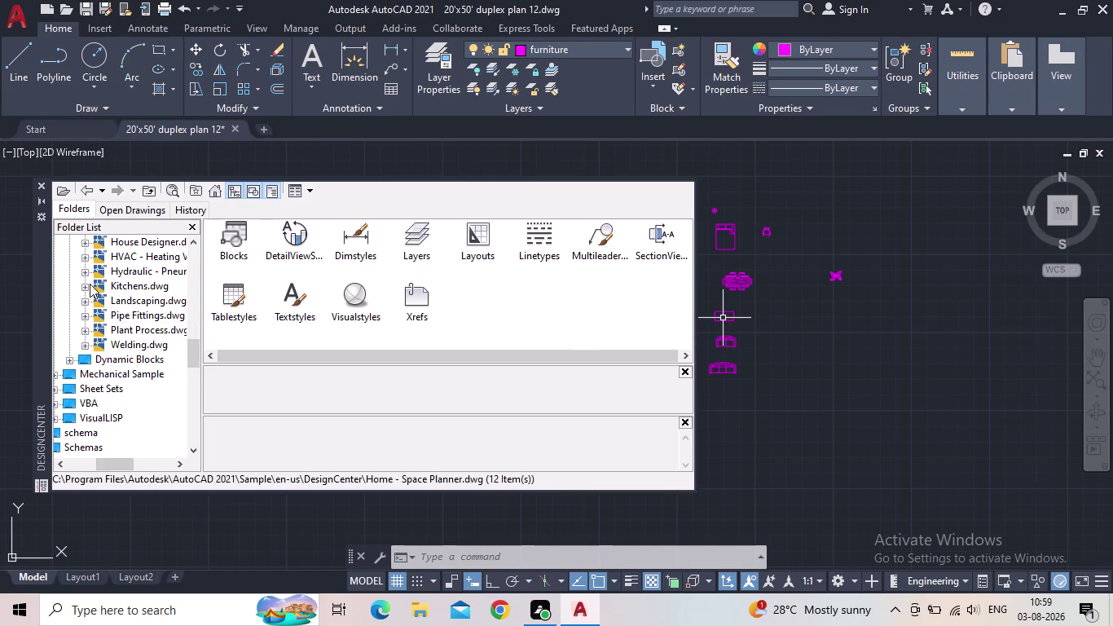
click(83, 288)
click(142, 285)
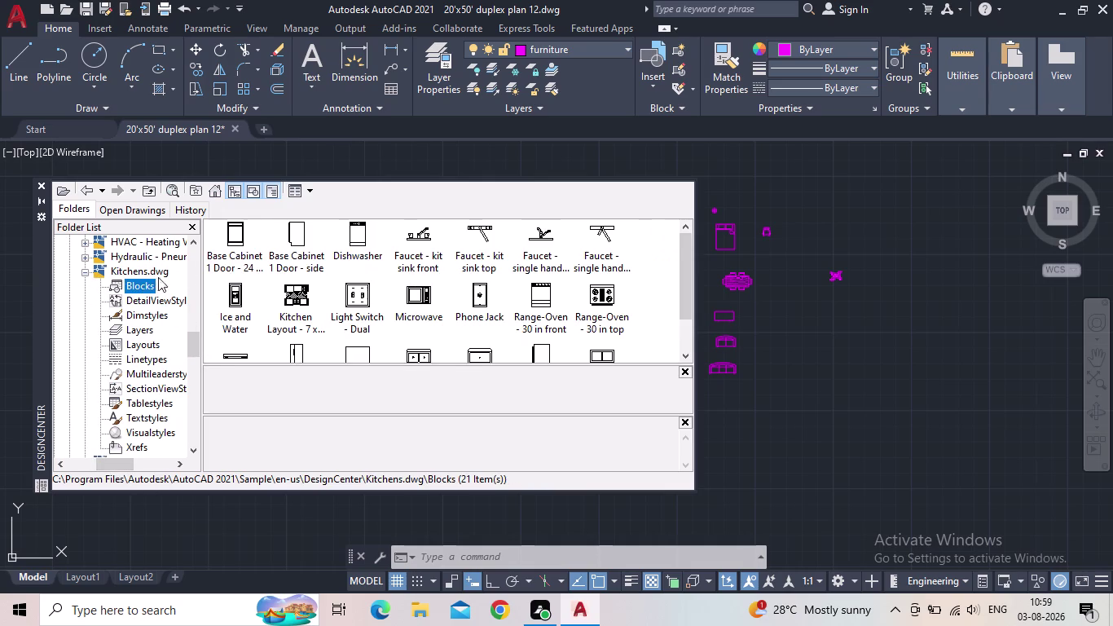
scroll(down, 3)
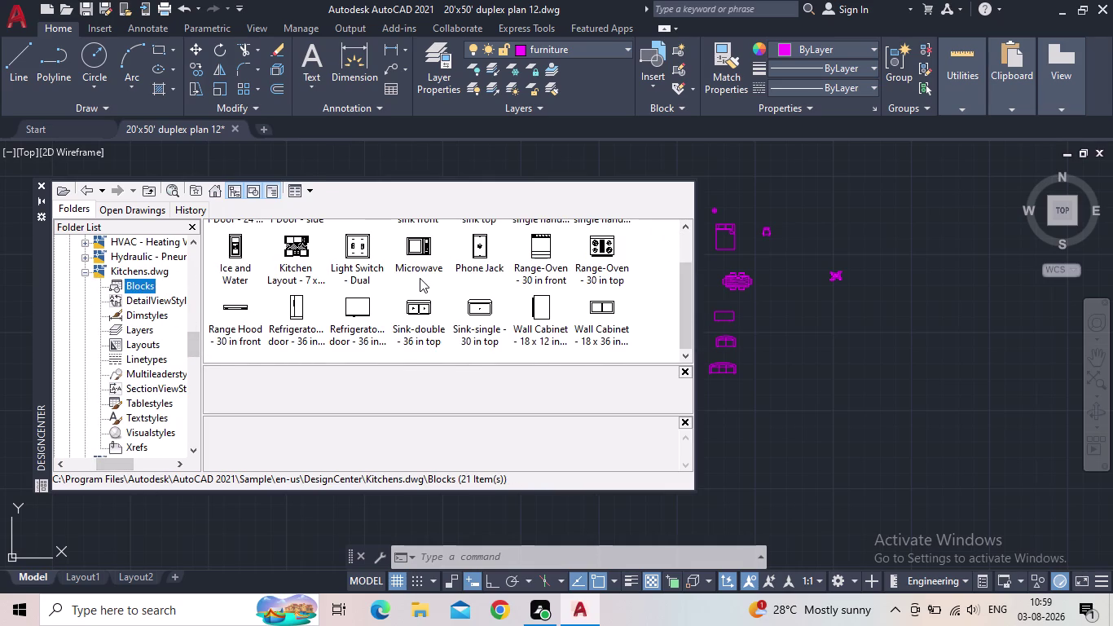
scroll(up, 3)
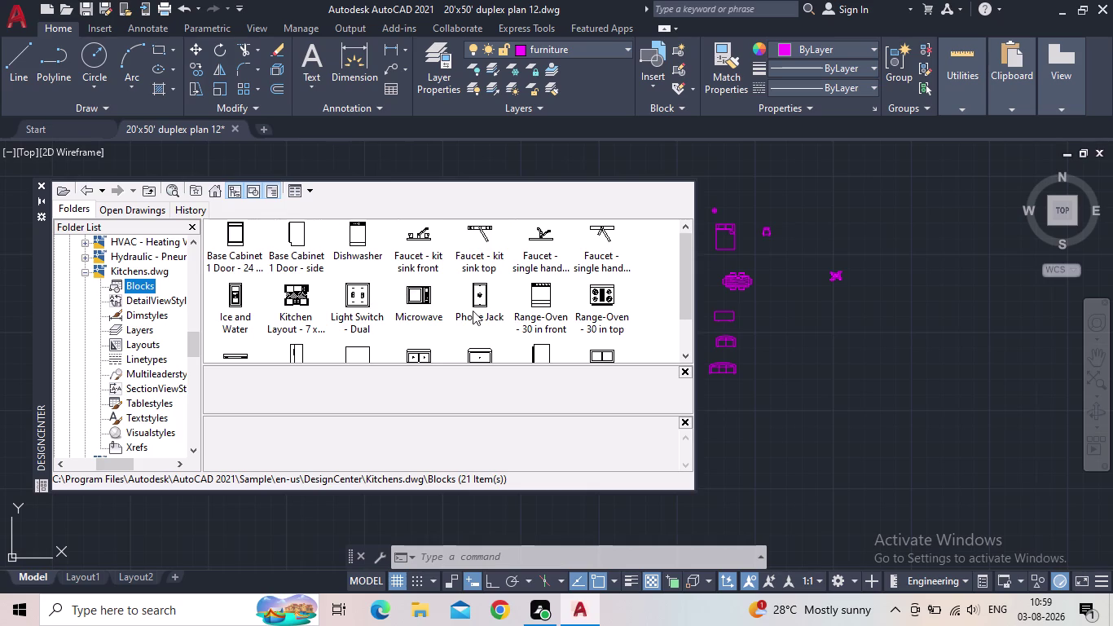
Drag Range-Oven - 30 in top and Sink-single - 30 in top into the drawing.
drag(418, 297, 786, 340)
drag(596, 297, 610, 311)
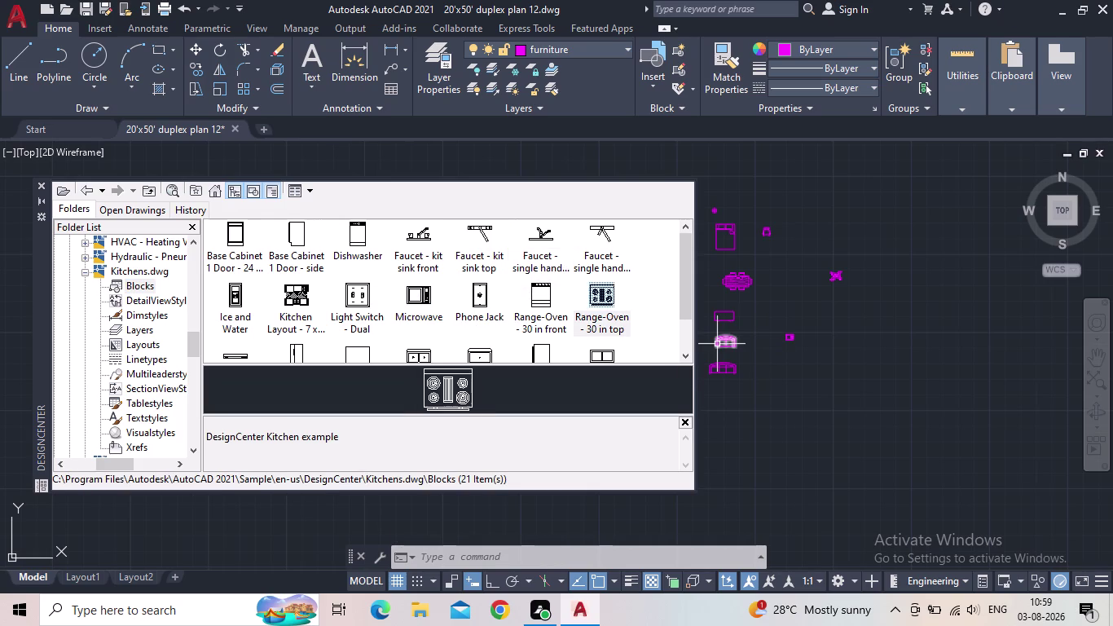
drag(610, 311, 771, 365)
scroll(down, 3)
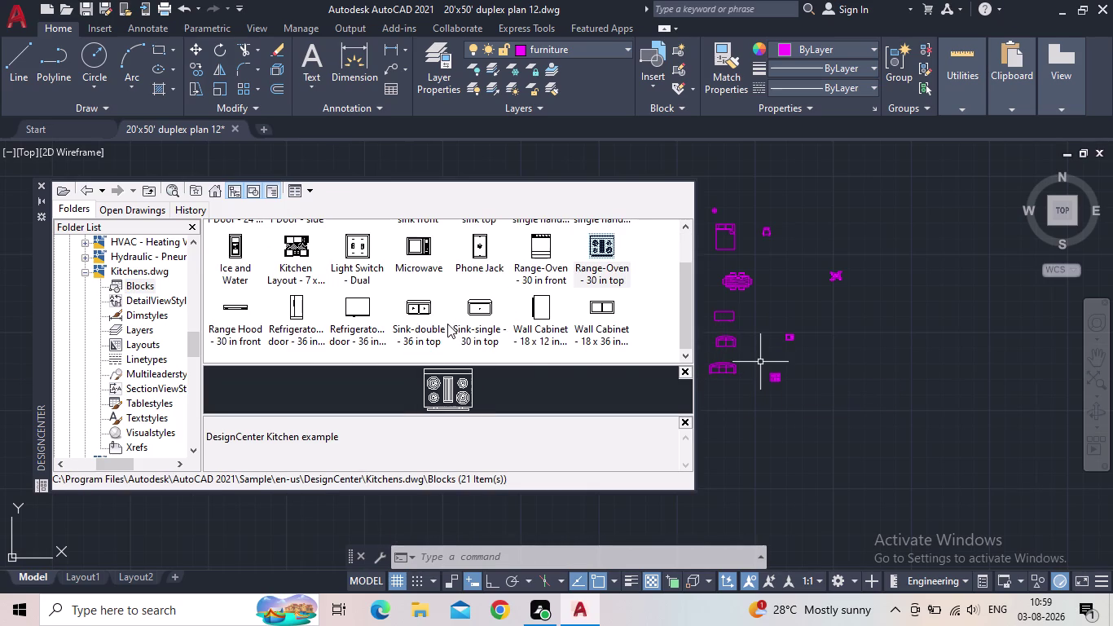
drag(480, 309, 566, 345)
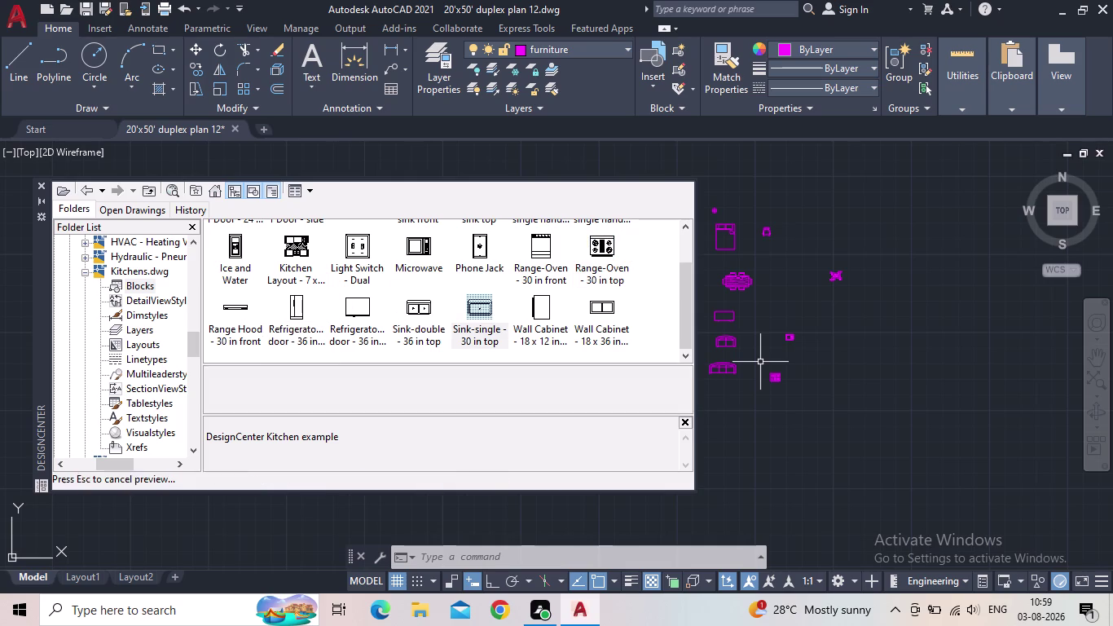
drag(566, 345, 727, 387)
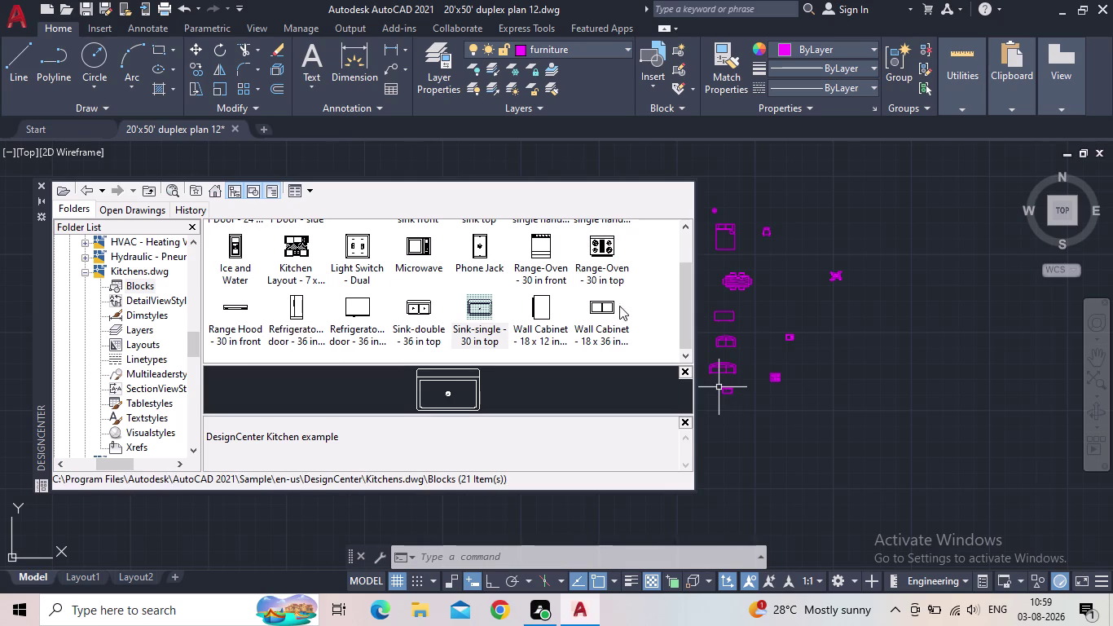
scroll(up, 3)
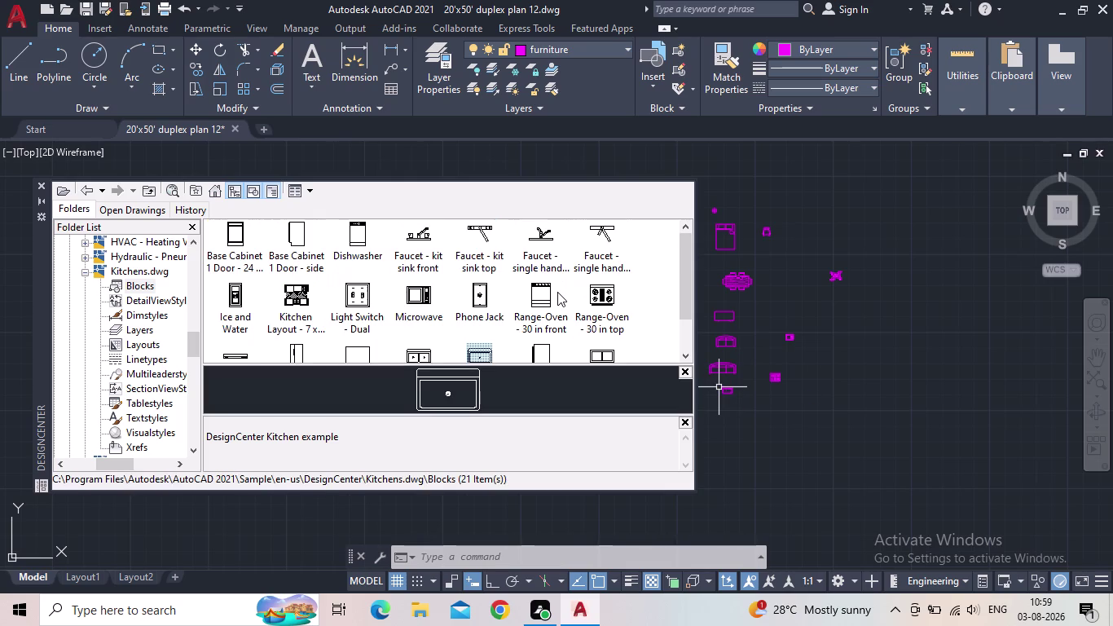
drag(454, 198, 517, 183)
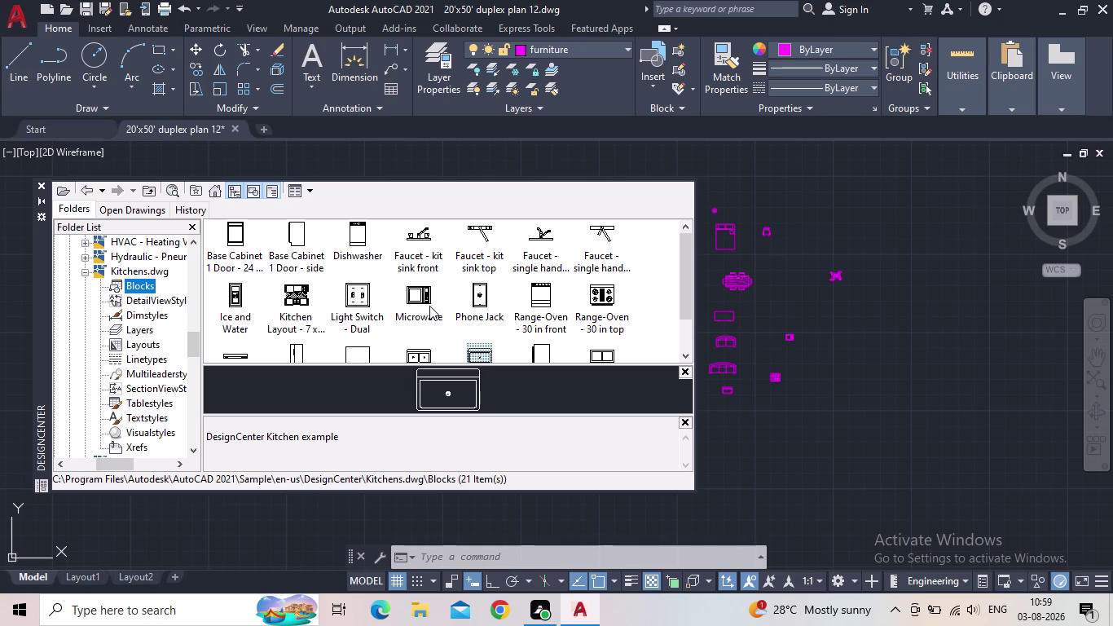
Pan and zoom around the newly placed kitchen blocks and furniture.
scroll(down, 3)
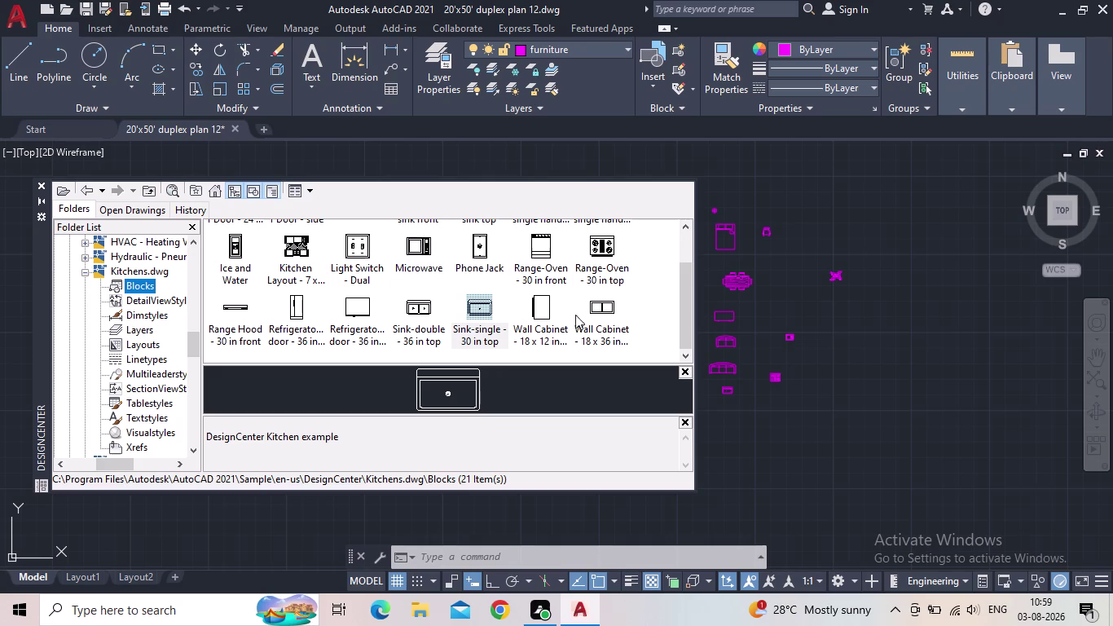
scroll(down, 3)
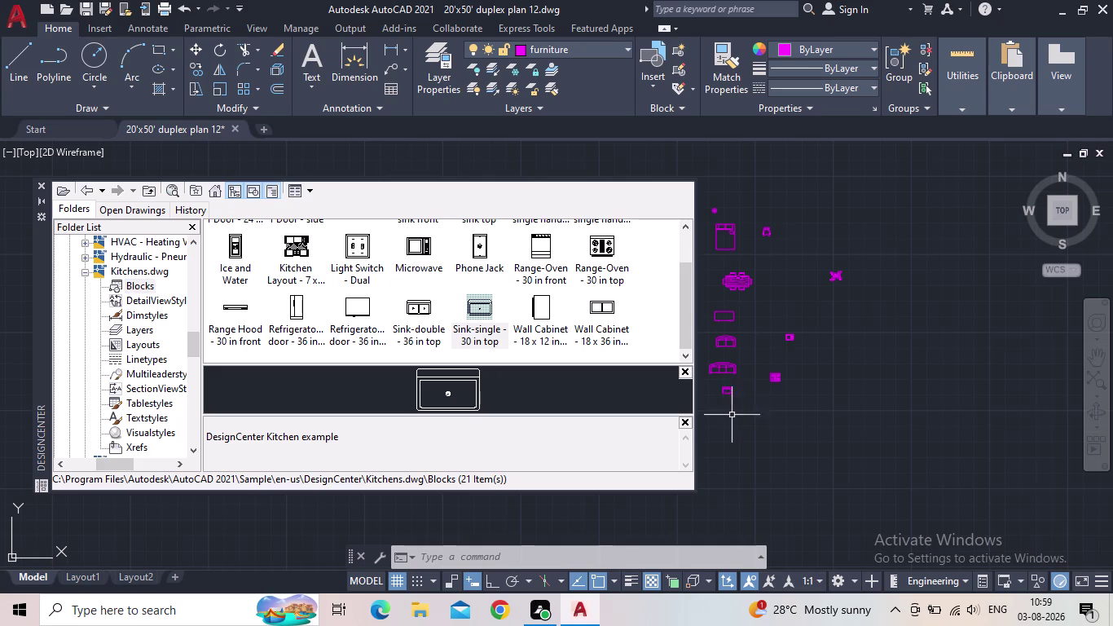
scroll(up, 3)
scroll(up, 3)
scroll(down, 3)
middle_drag(804, 364, 833, 365)
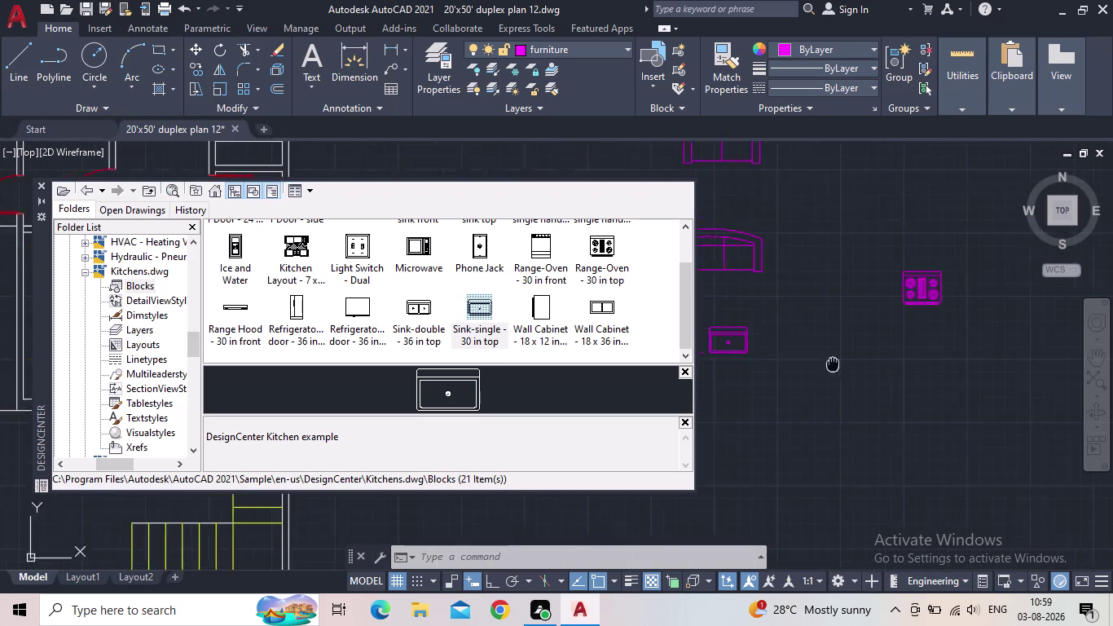
middle_drag(833, 364, 893, 362)
scroll(down, 3)
middle_drag(876, 345, 724, 437)
scroll(down, 3)
middle_drag(788, 404, 896, 362)
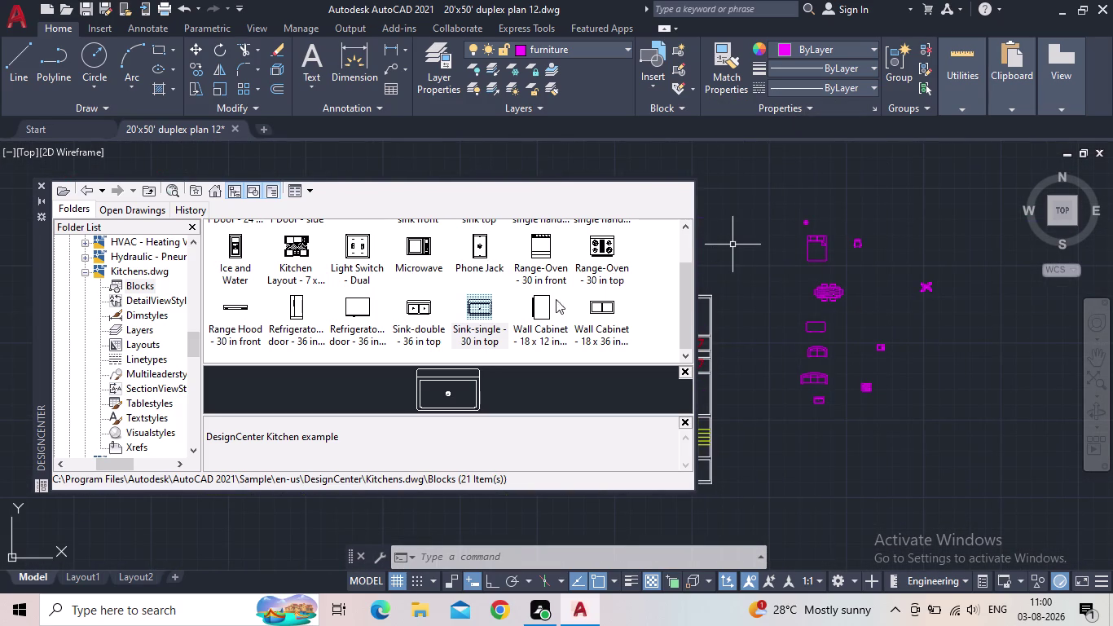
scroll(up, 3)
scroll(up, 3)
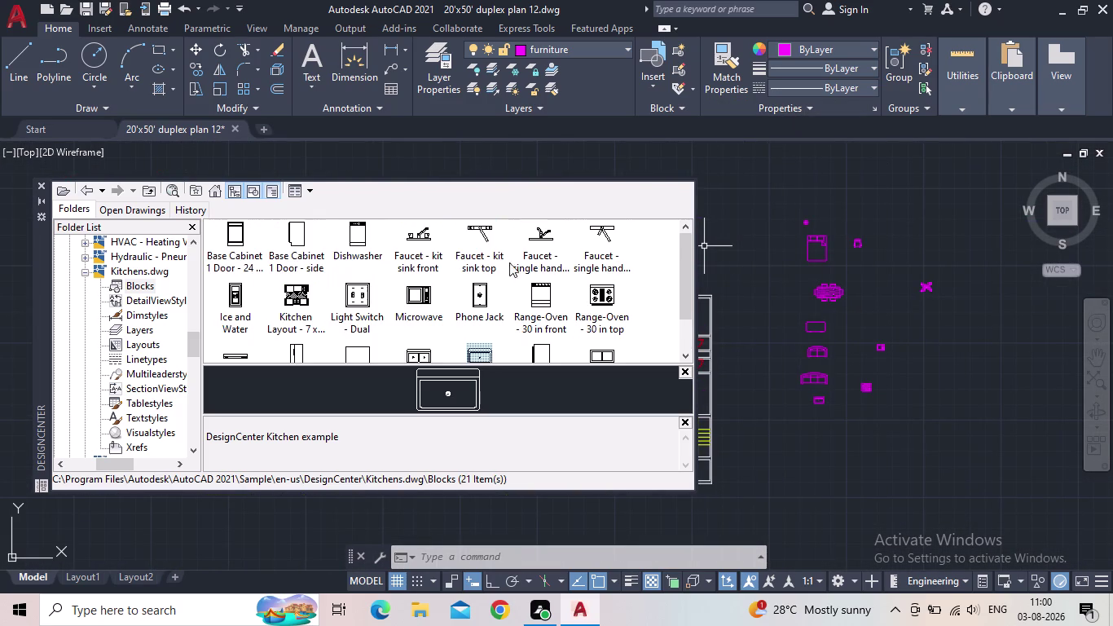
scroll(down, 3)
Collapse Home - Space Planner and list House Designer.dwg's blocks in DesignCenter.
click(83, 275)
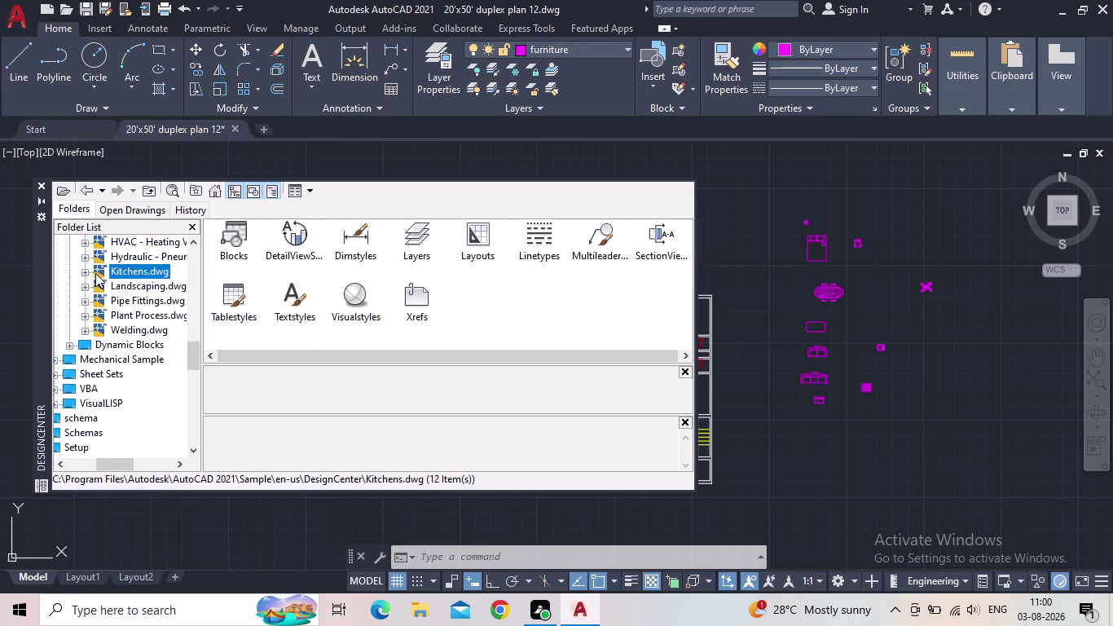
drag(187, 359, 193, 352)
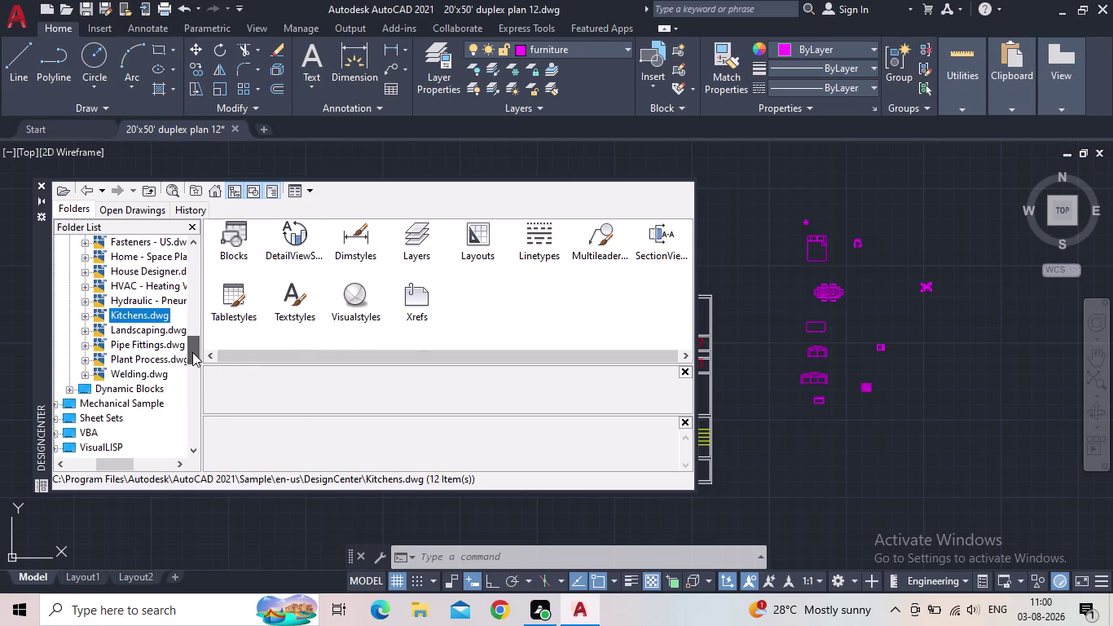
drag(192, 352, 192, 346)
click(86, 313)
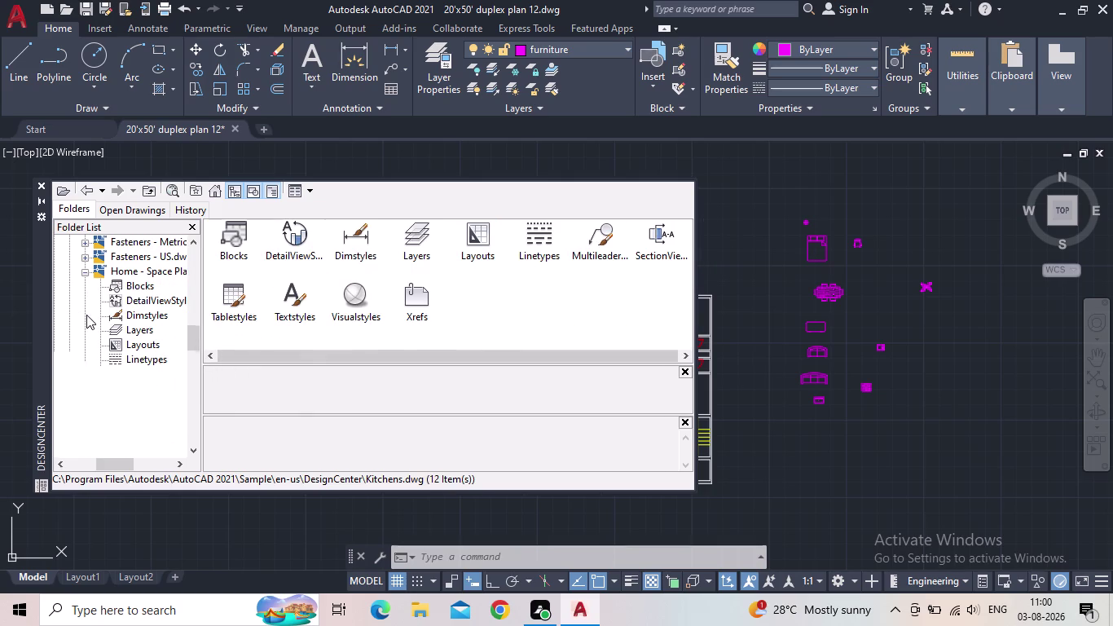
double_click(138, 280)
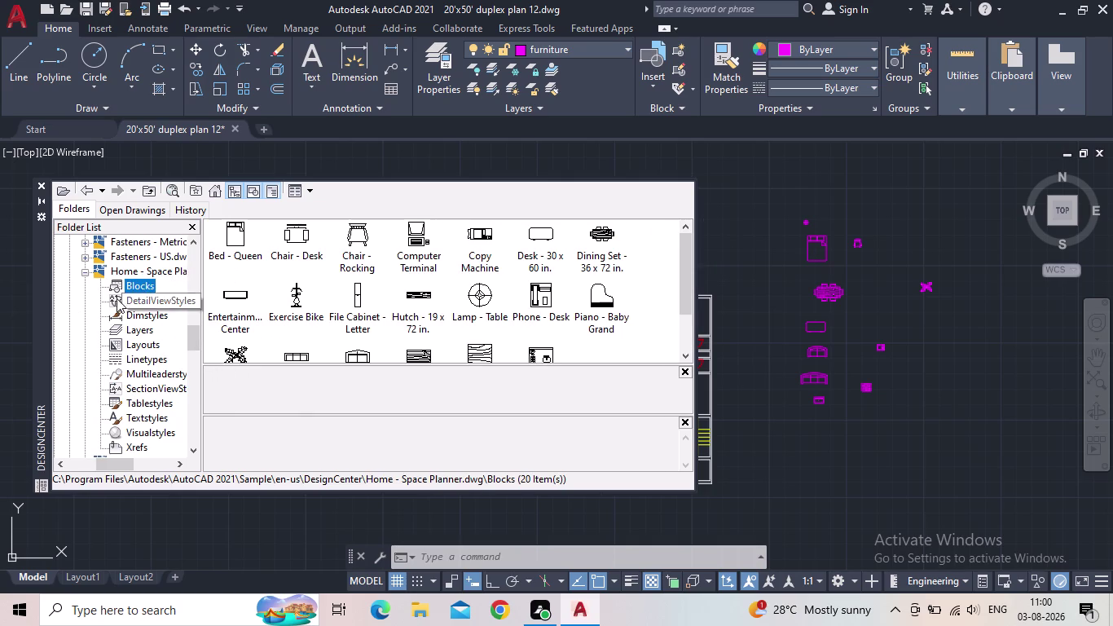
click(85, 271)
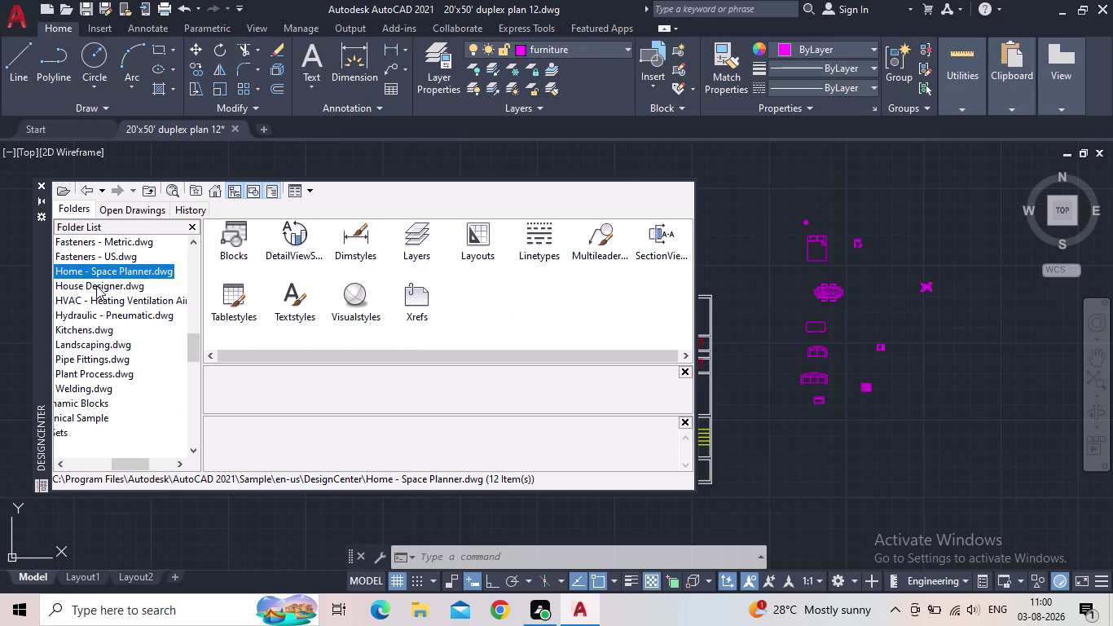
double_click(96, 285)
double_click(229, 247)
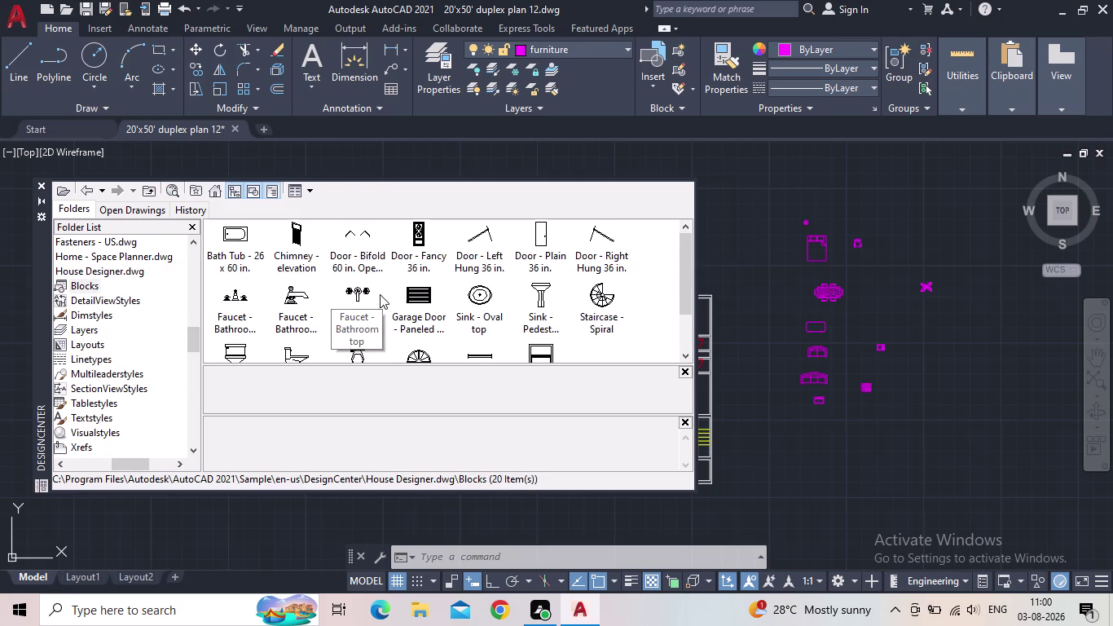
Scroll through the House Designer toilets, sinks, faucets, doors and windows.
scroll(down, 3)
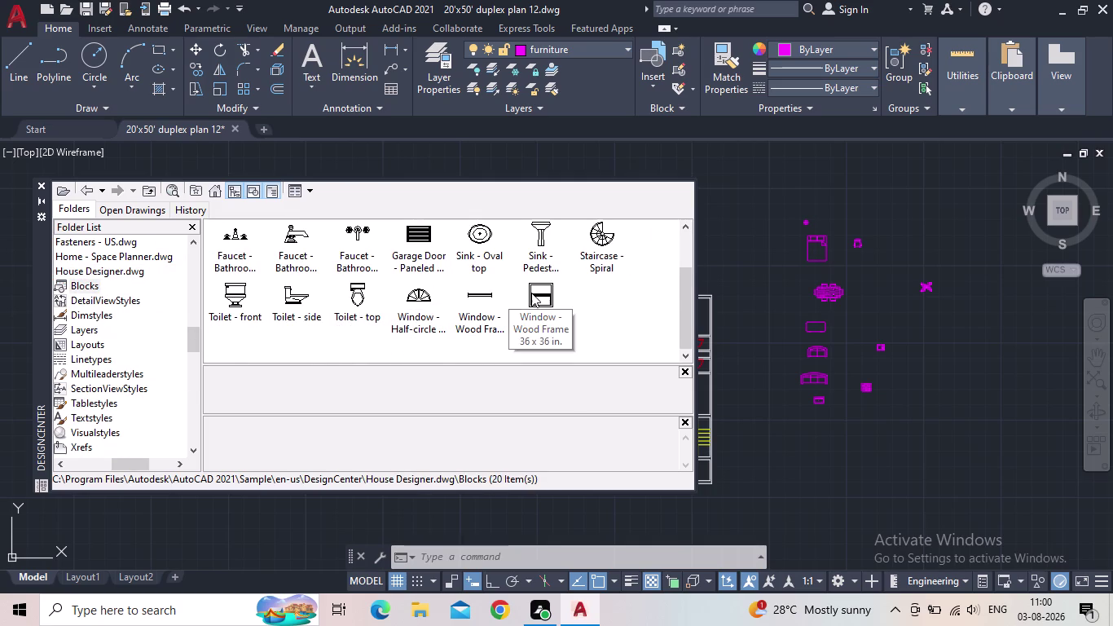
scroll(up, 3)
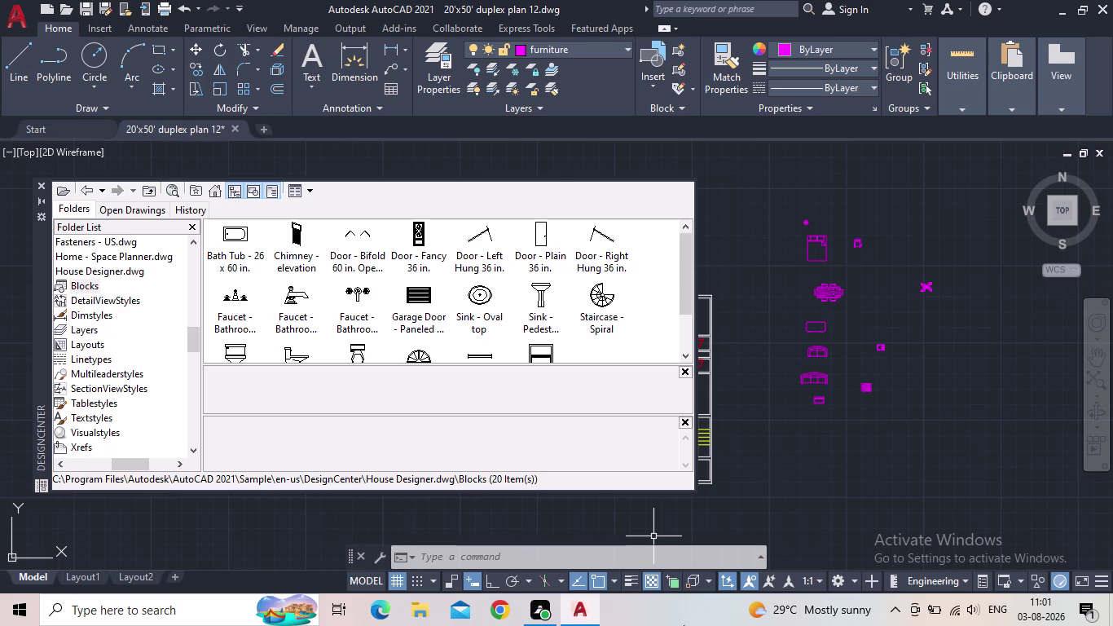
scroll(down, 3)
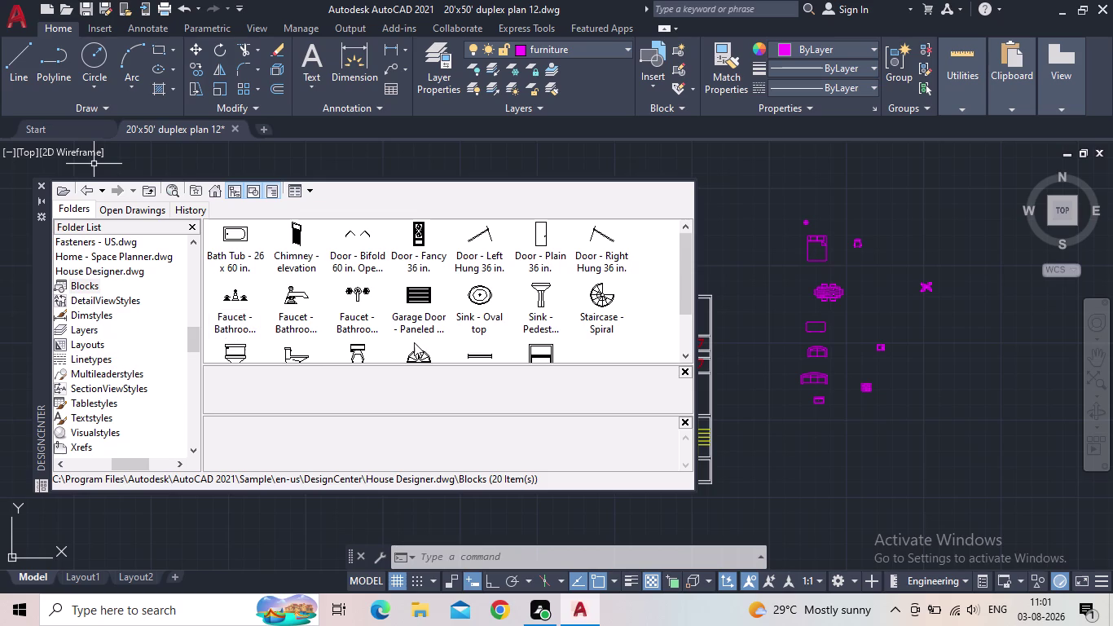
scroll(down, 3)
scroll(down, 3)
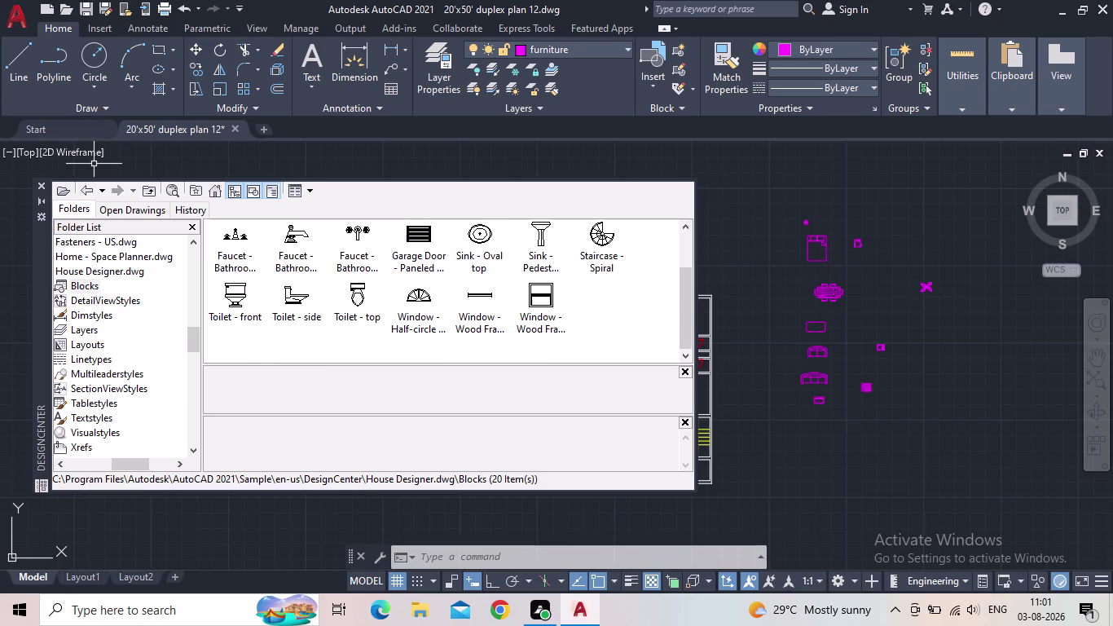
scroll(up, 3)
scroll(down, 3)
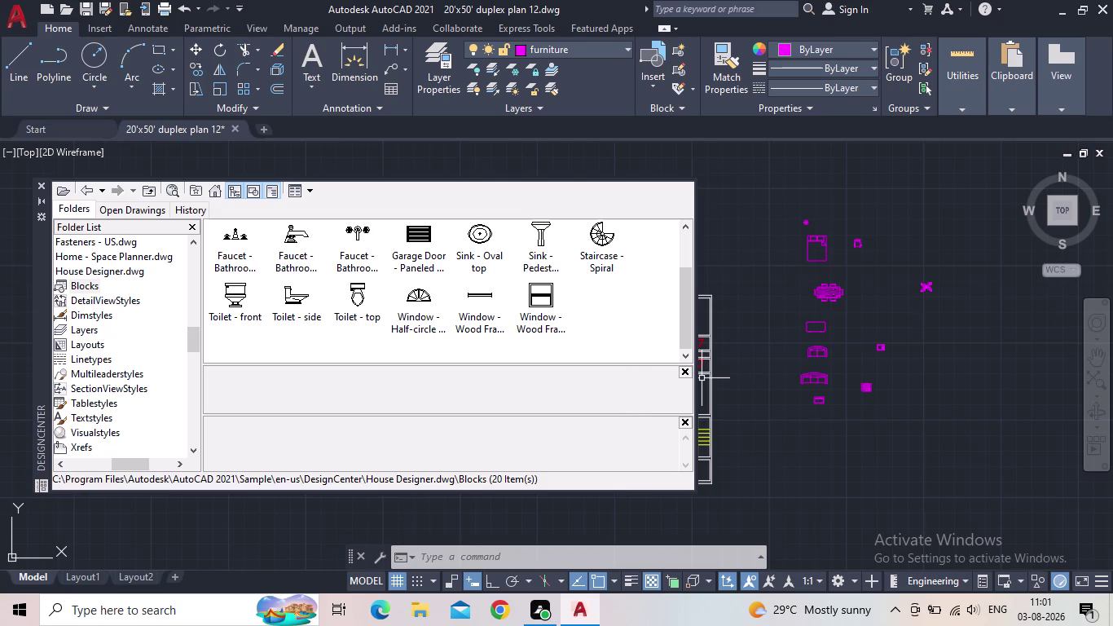
scroll(up, 3)
scroll(up, 3)
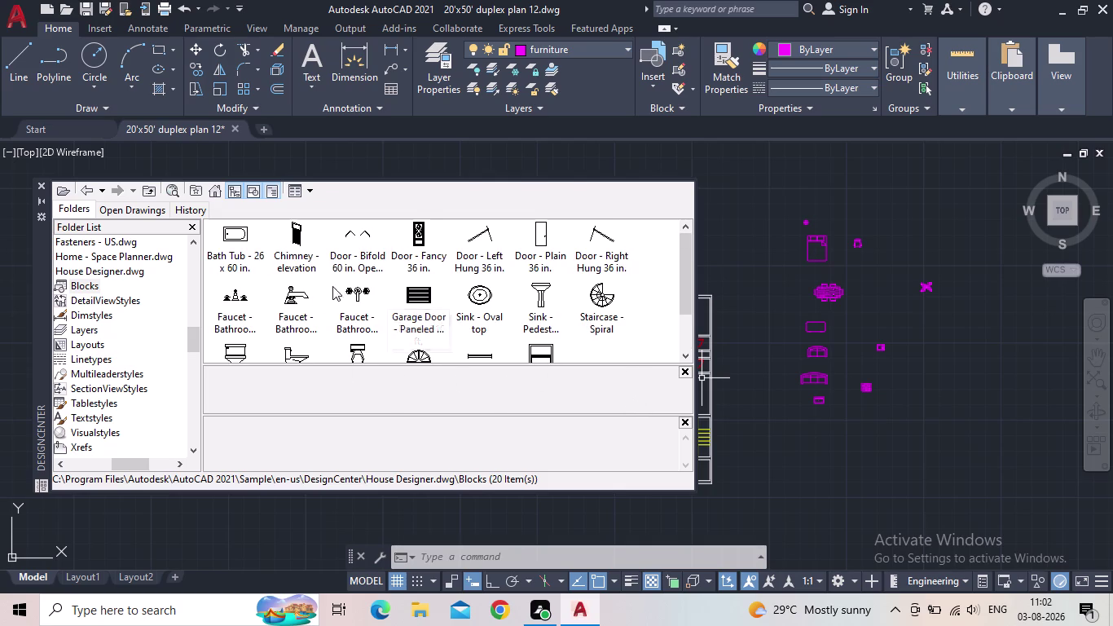
scroll(down, 3)
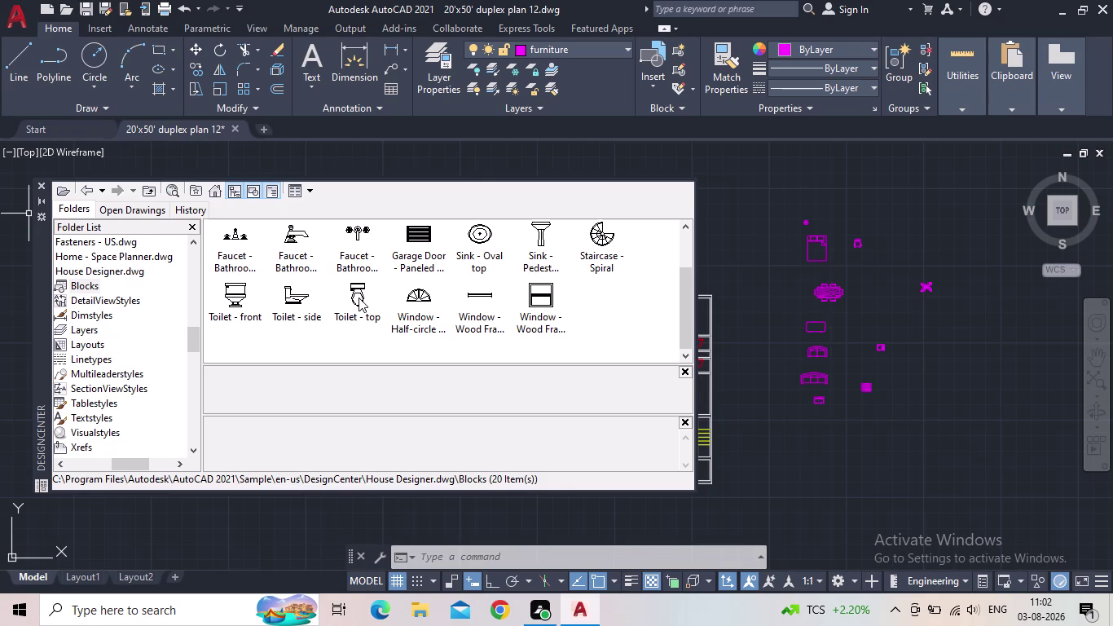
Drag Toilet - top and Sink - Oval top into the drawing, then close DesignCenter.
drag(359, 297, 761, 261)
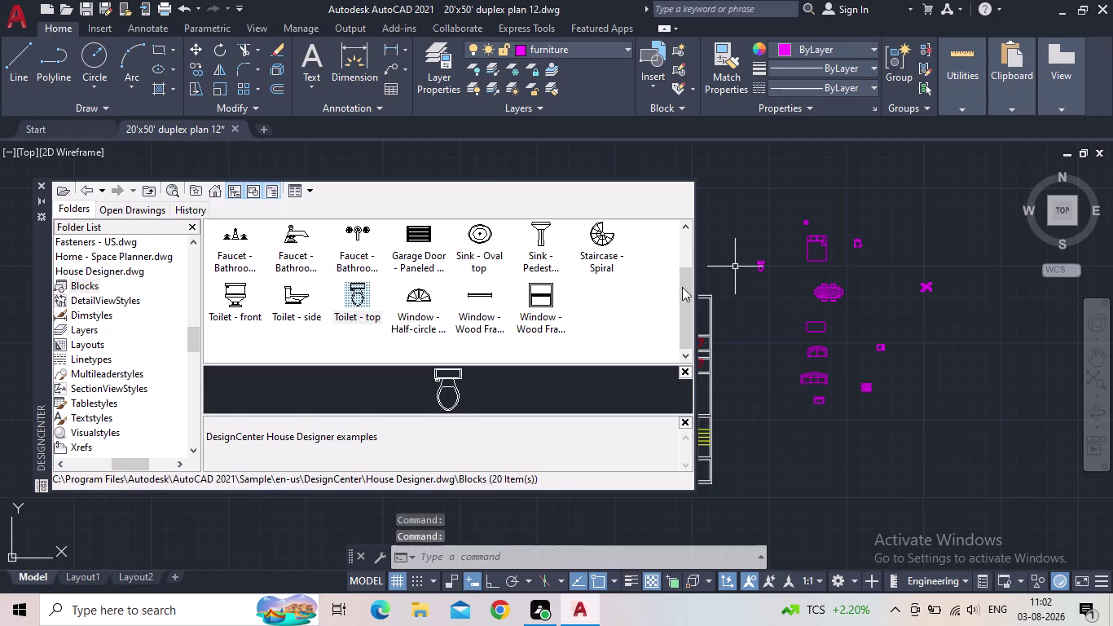
drag(487, 229, 759, 223)
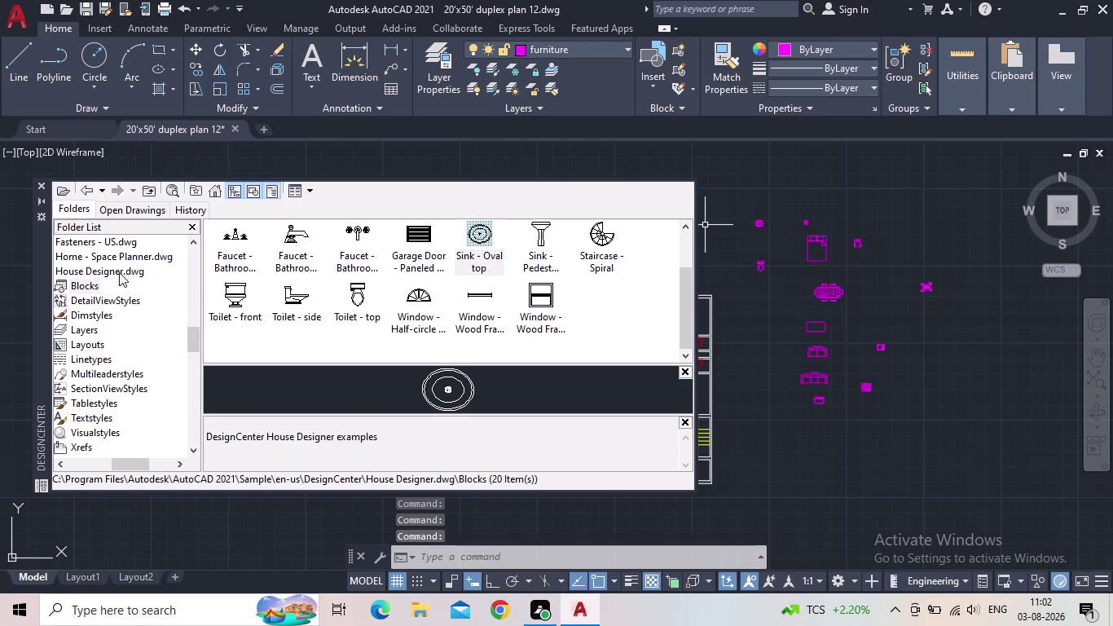
click(36, 185)
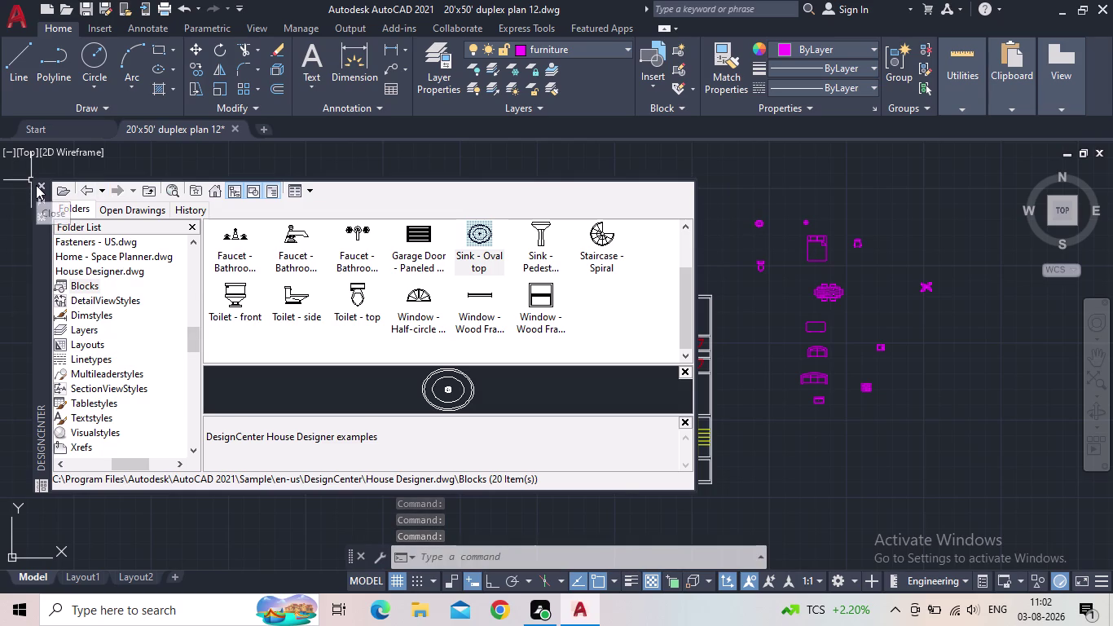
middle_drag(795, 332, 666, 301)
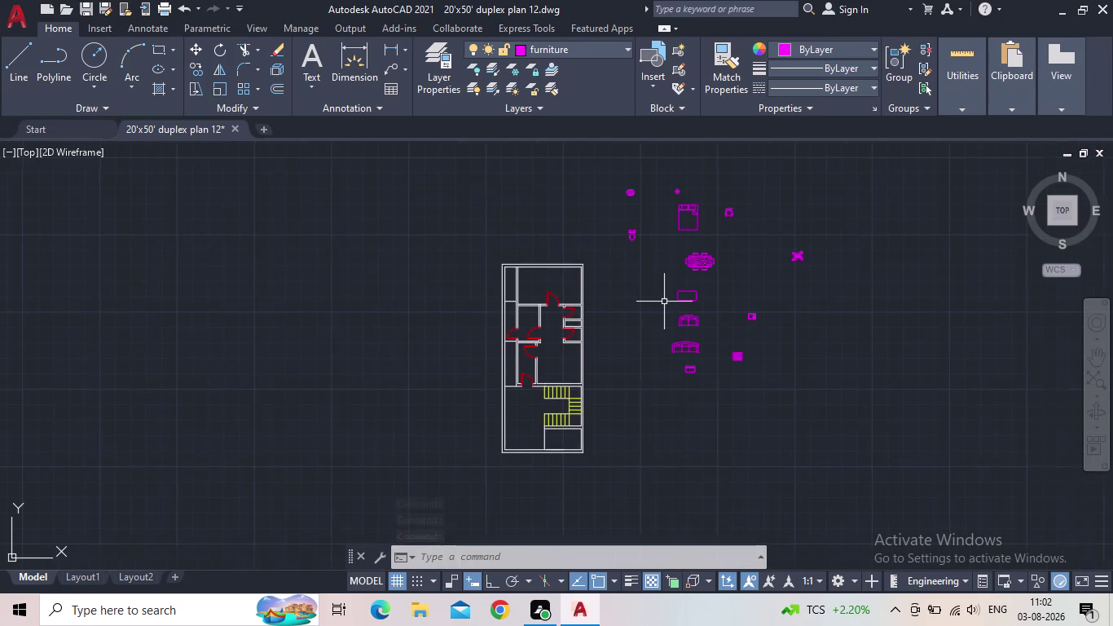
Select the queen bed and move it by its grip closer to the plan.
click(703, 225)
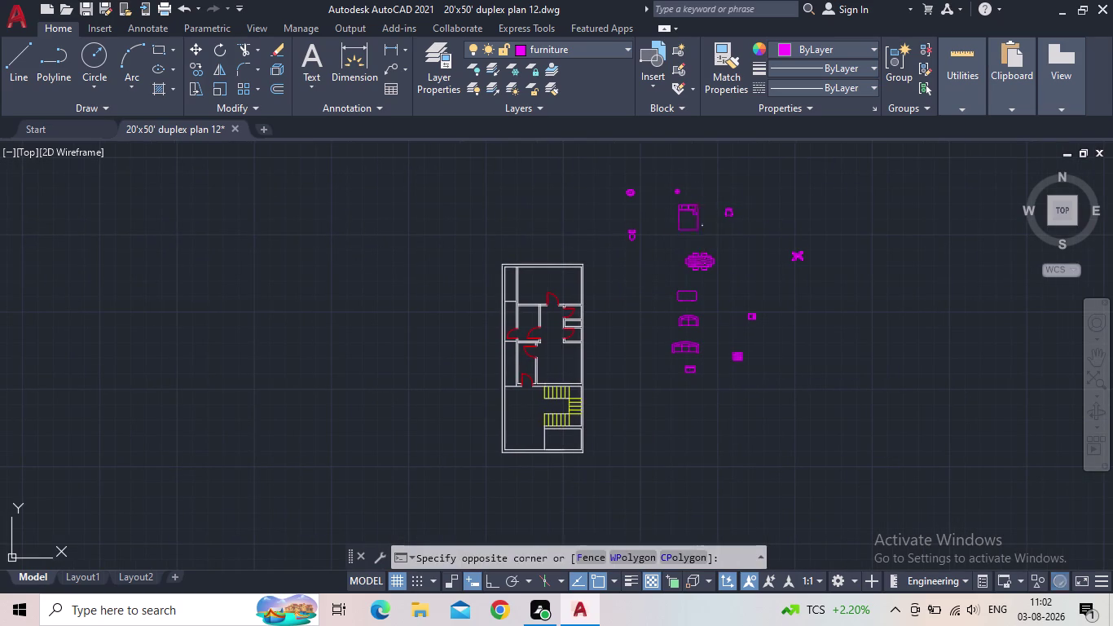
click(693, 221)
scroll(up, 3)
click(669, 201)
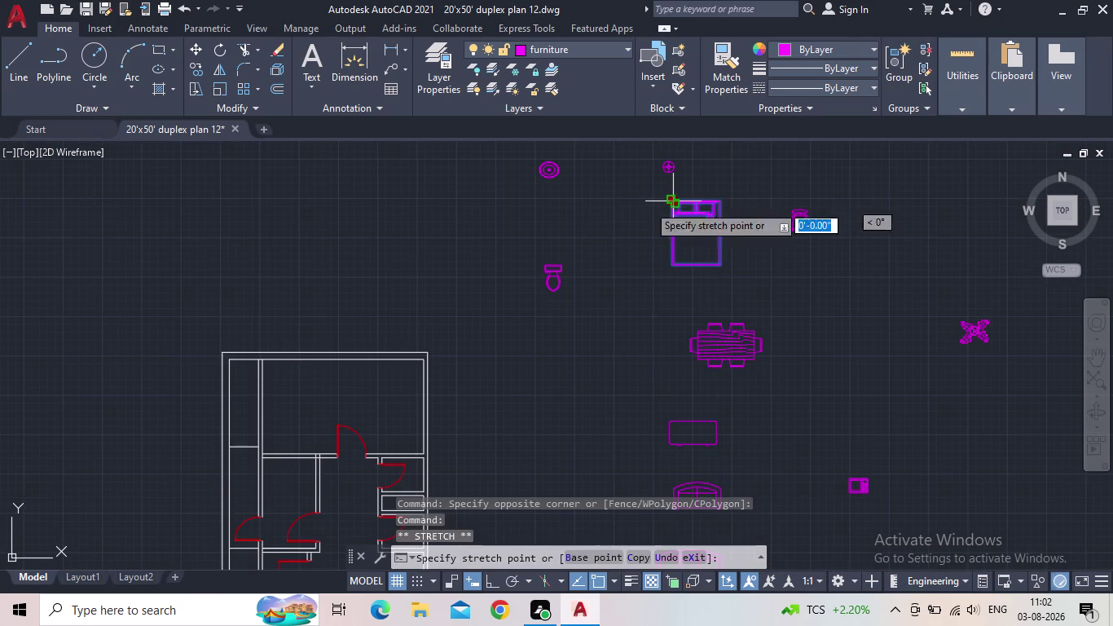
click(371, 245)
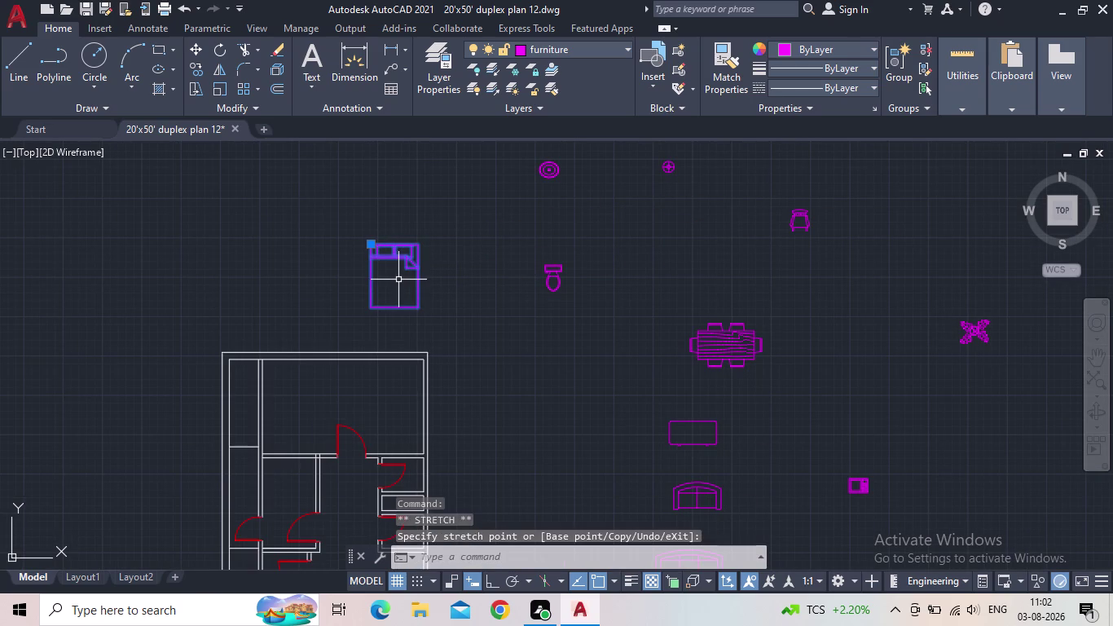
Rotate the bed 270 degrees about its top corner with Ortho on, then reselect it.
key(r)
key(o)
key(Return)
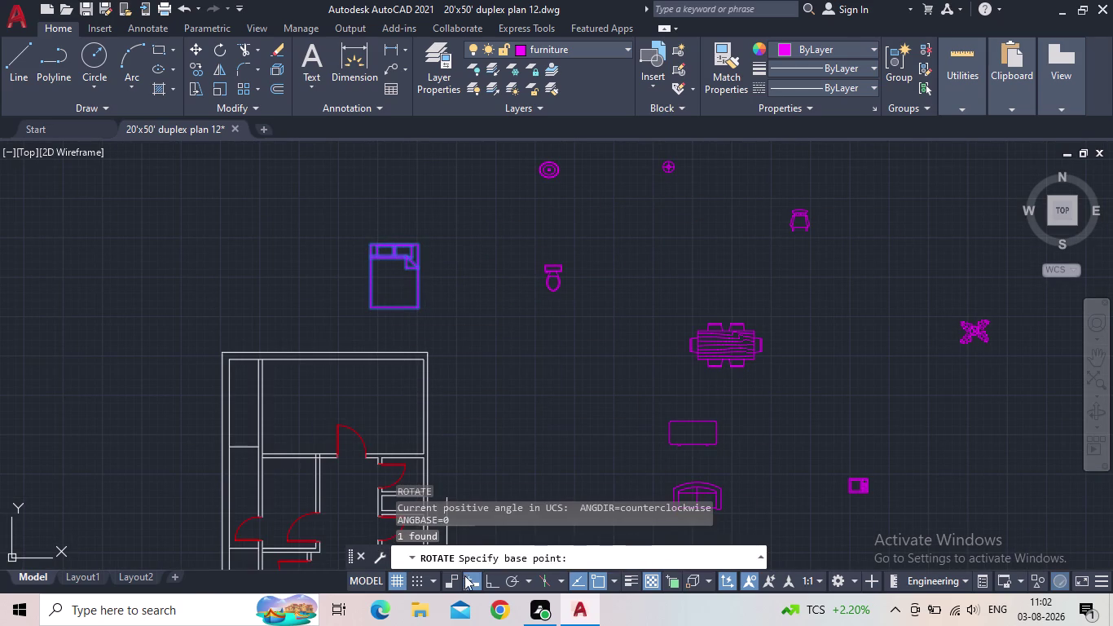
click(488, 581)
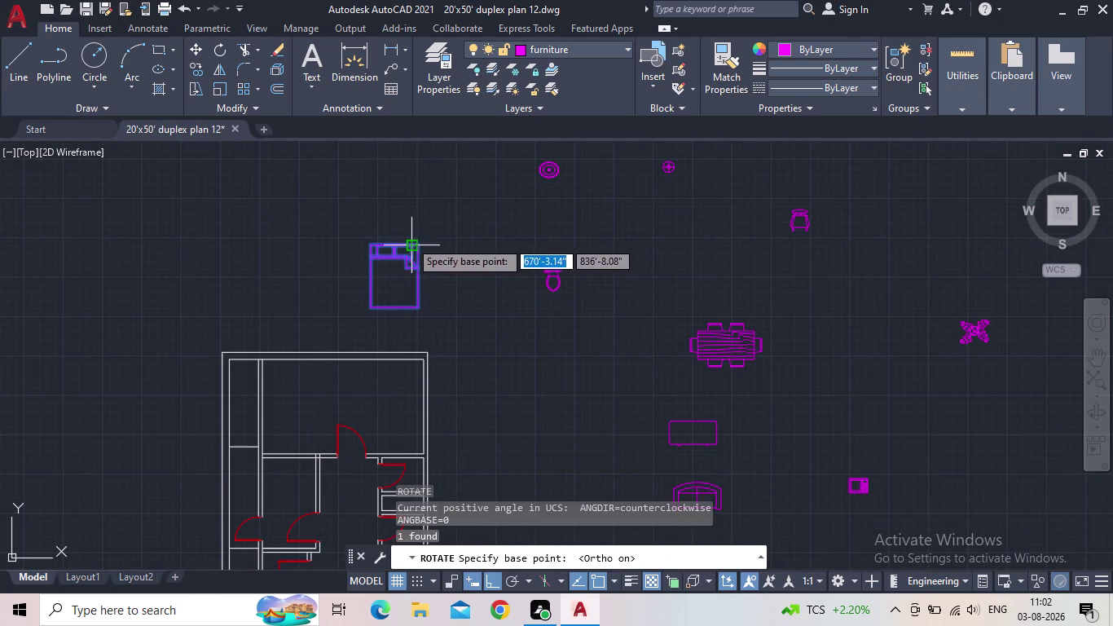
click(395, 243)
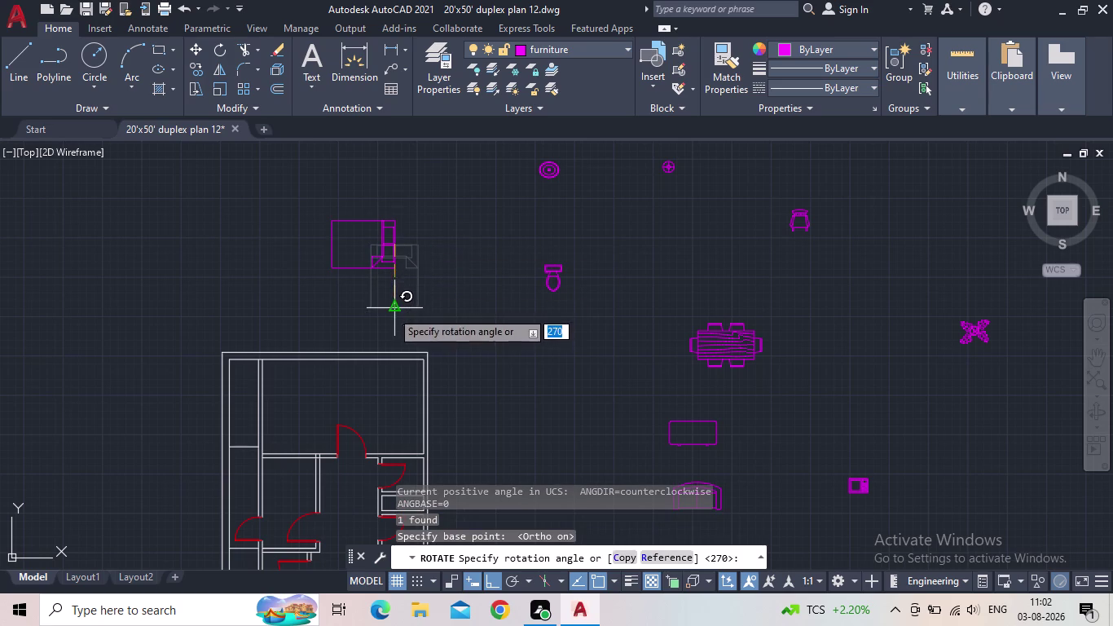
click(387, 319)
key(Escape)
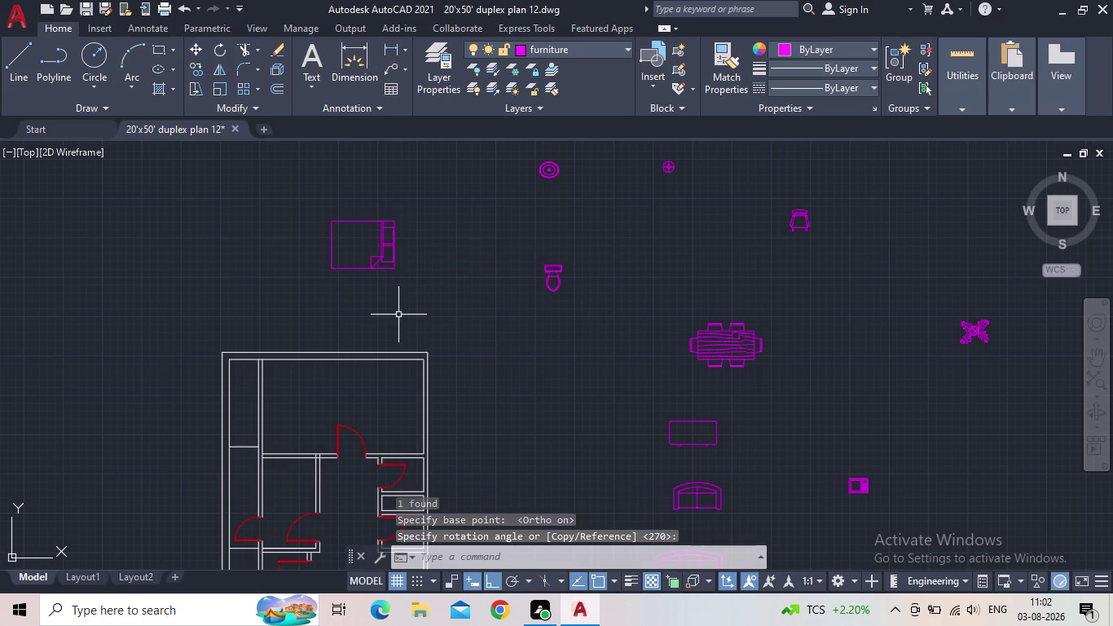
drag(397, 314, 368, 290)
click(342, 255)
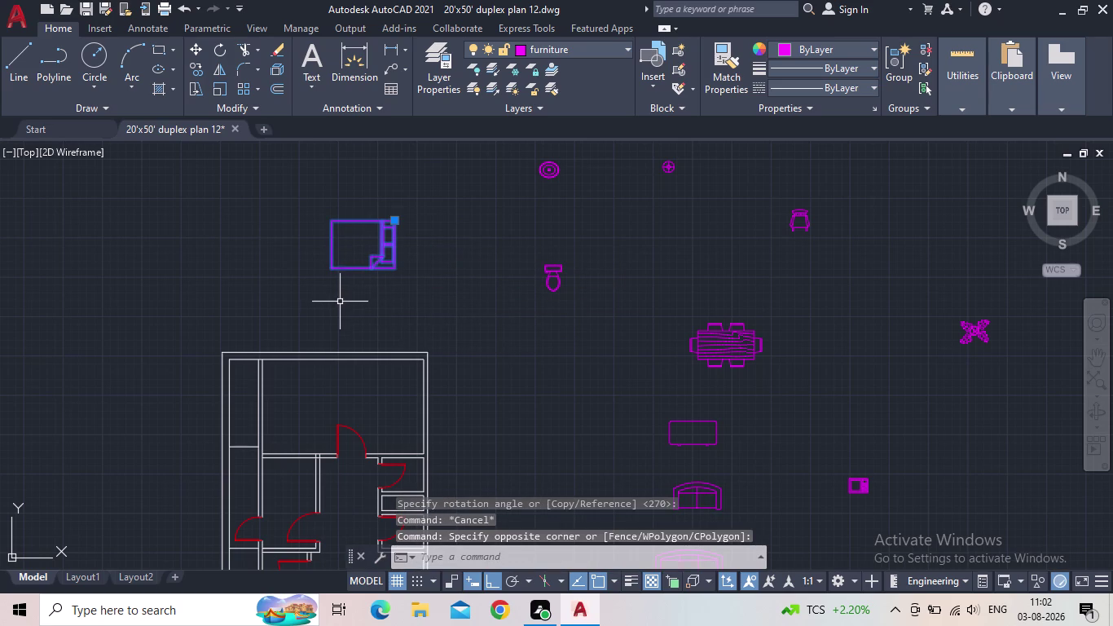
Pick up the bed block with Ortho released and pan toward the top room.
drag(393, 219, 389, 227)
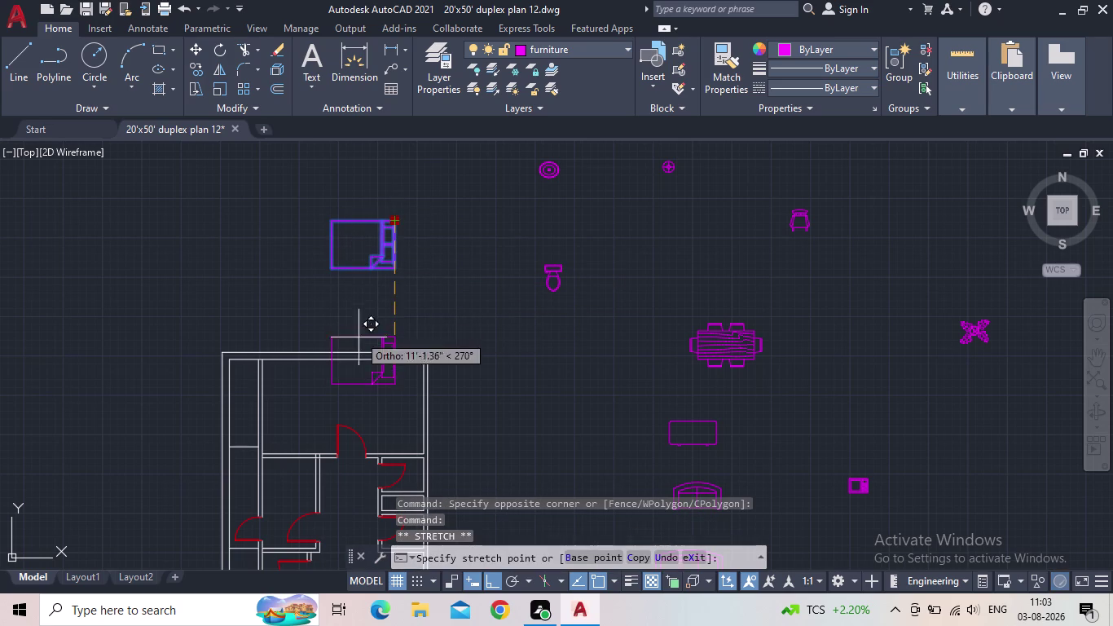
click(491, 578)
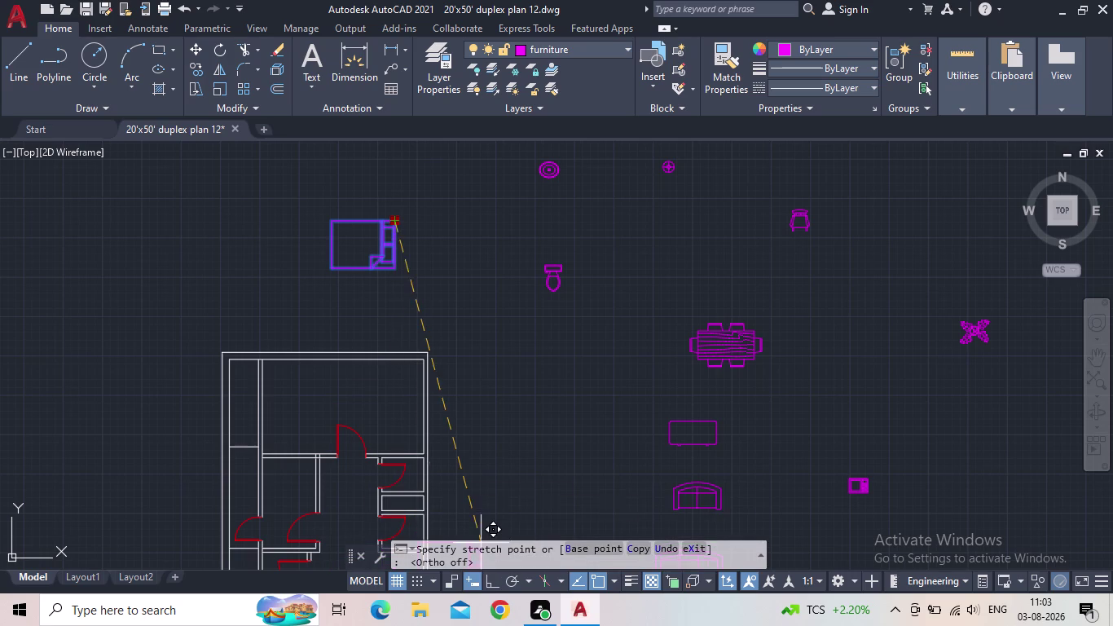
scroll(up, 3)
middle_click(403, 379)
middle_drag(427, 360, 472, 322)
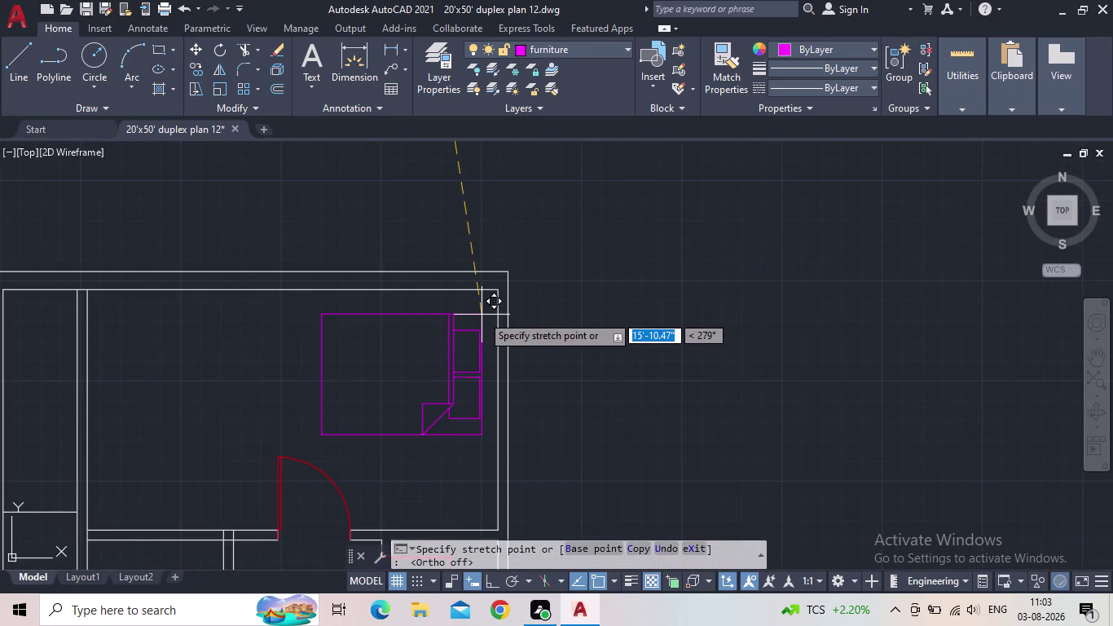
scroll(down, 3)
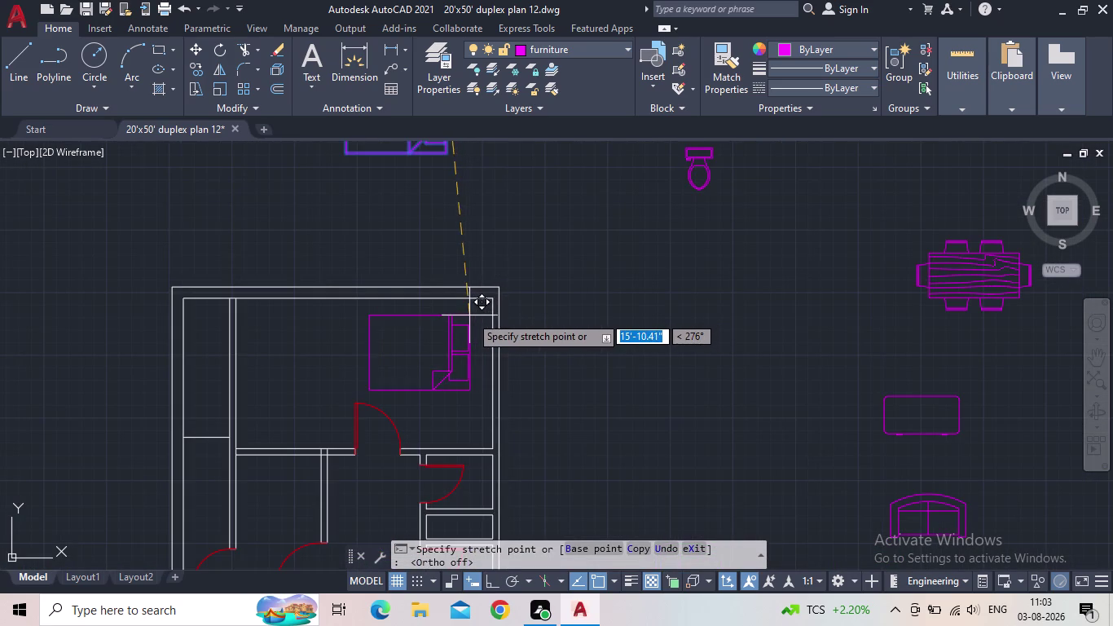
middle_drag(486, 299, 497, 281)
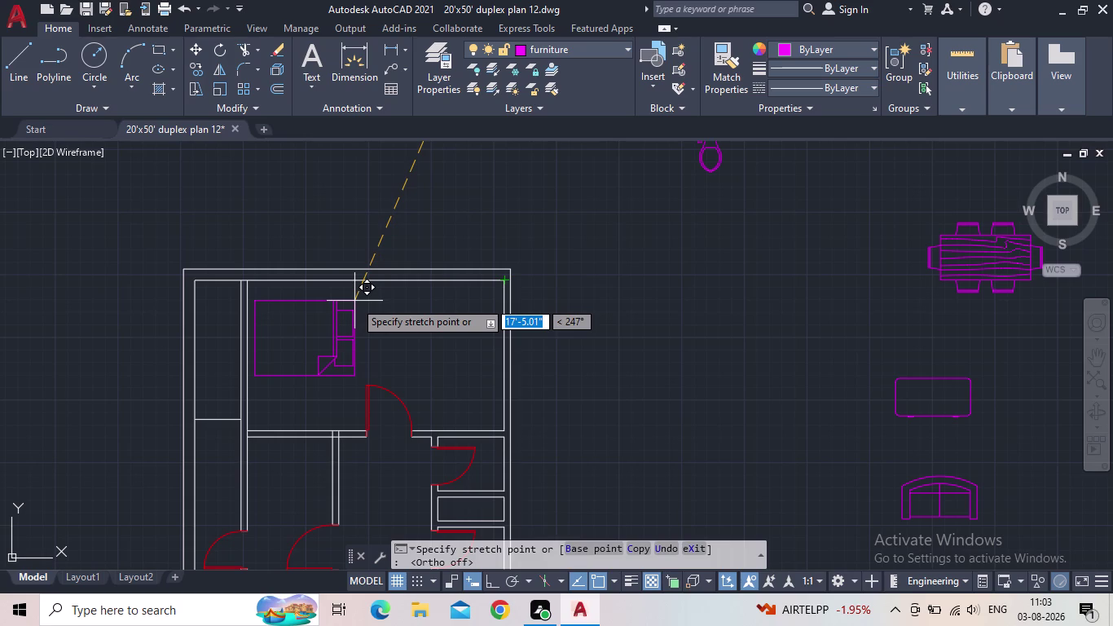
Drop the bed into the top room's top-right corner and cancel Stretch.
scroll(down, 3)
middle_drag(484, 304, 476, 250)
scroll(up, 3)
scroll(up, 3)
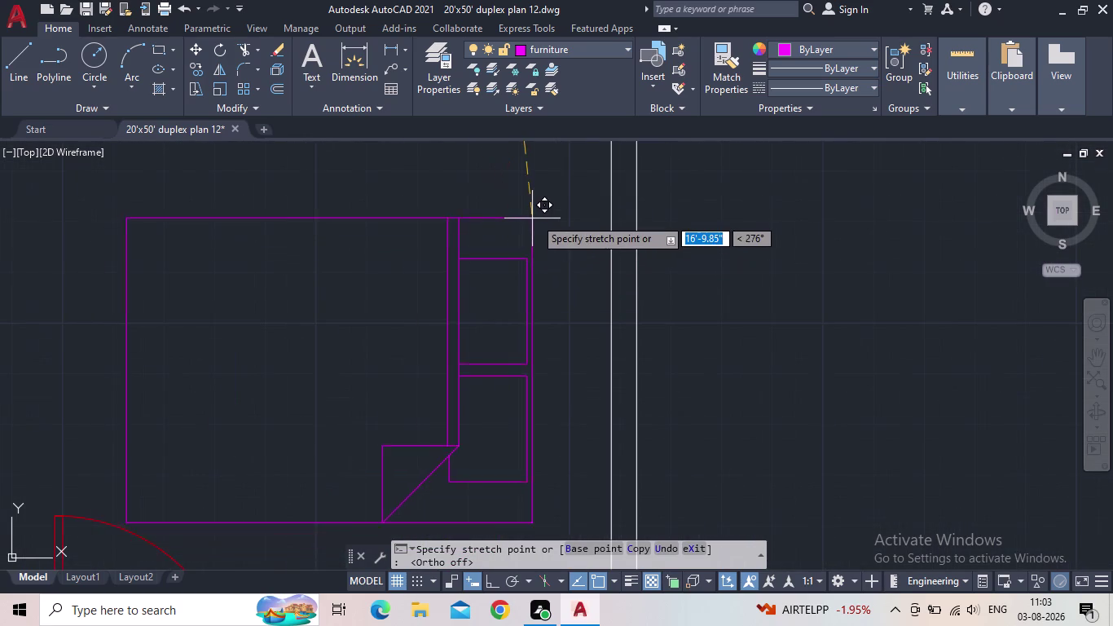
scroll(down, 3)
middle_drag(549, 192, 565, 235)
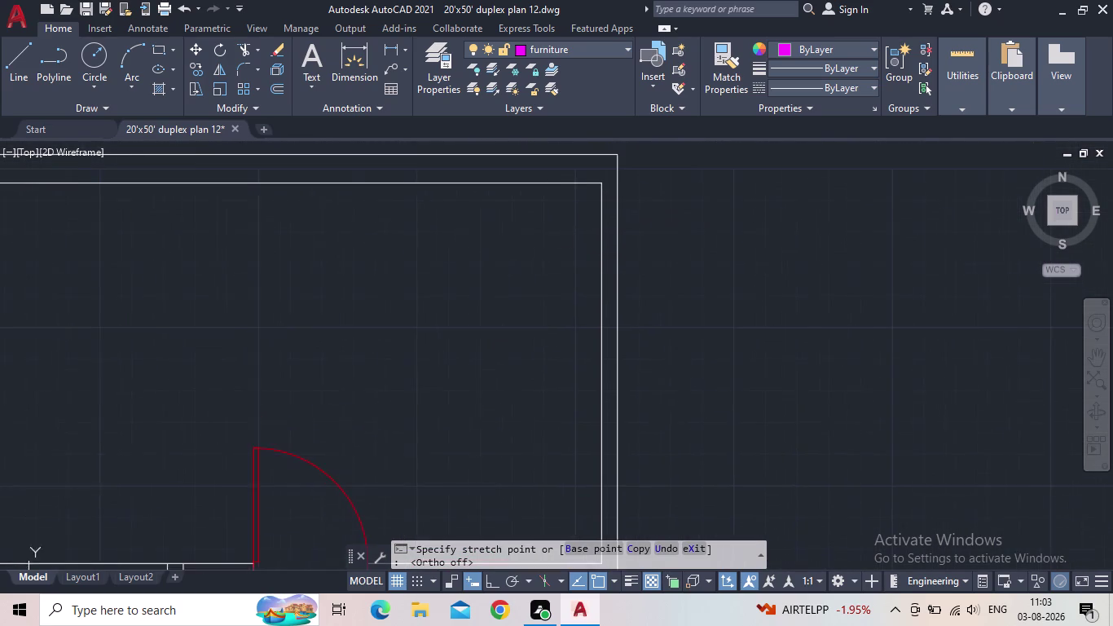
scroll(down, 3)
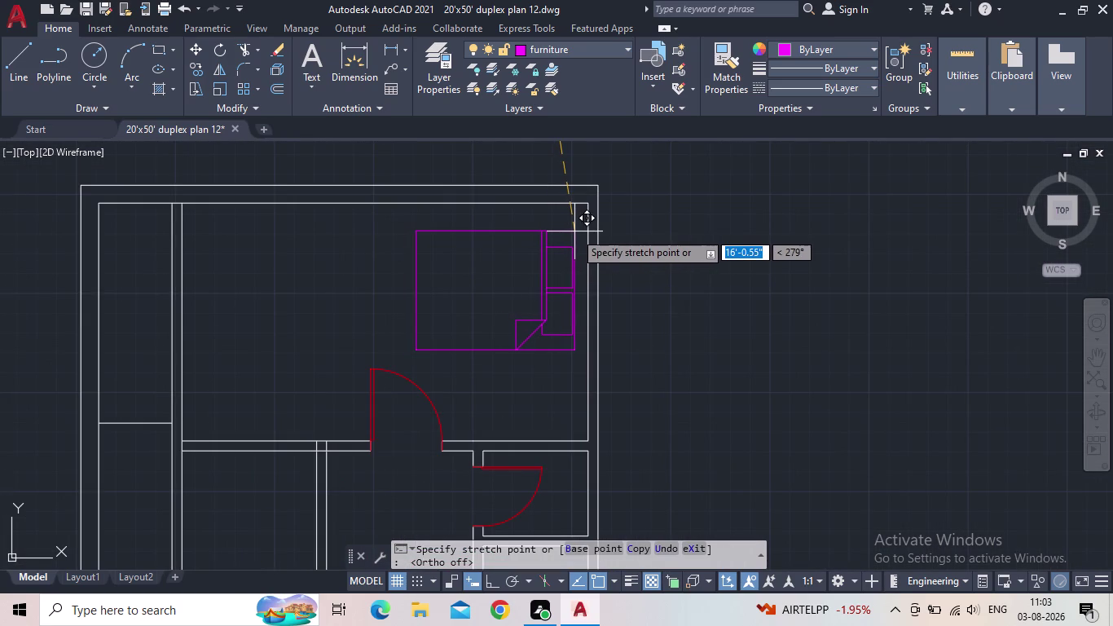
click(573, 231)
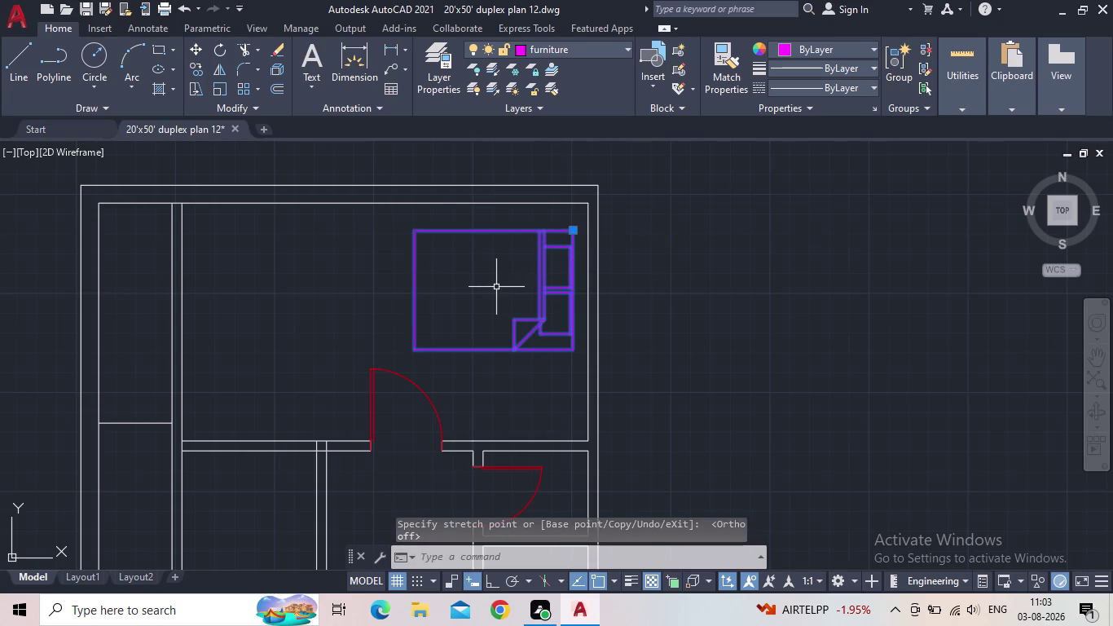
key(Escape)
scroll(down, 3)
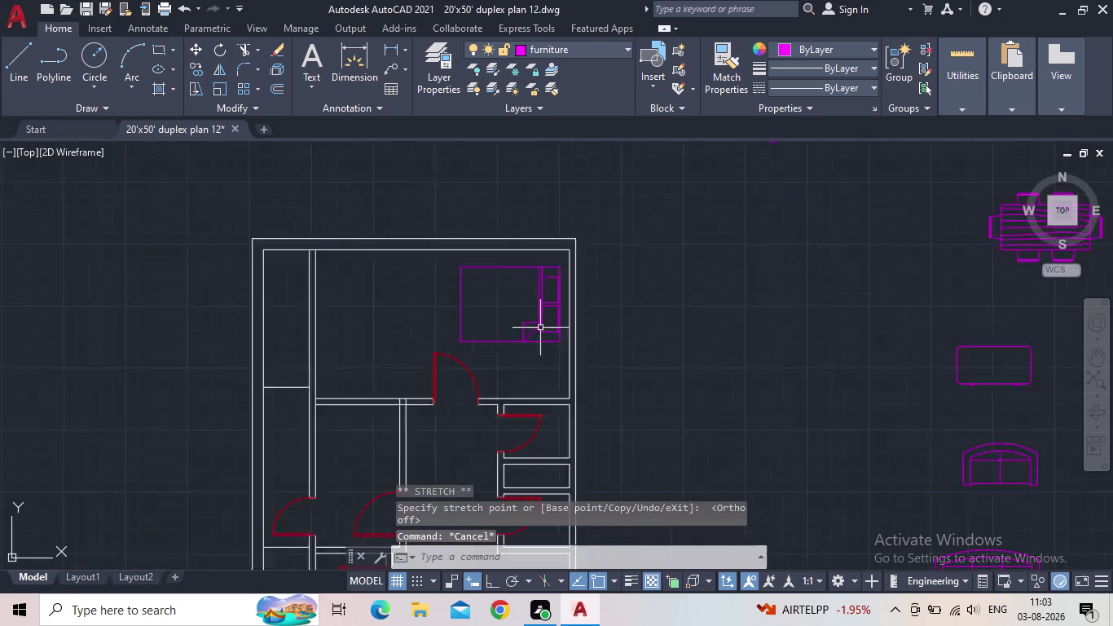
scroll(down, 3)
middle_drag(542, 327, 509, 328)
Start COPY on the round fixture block and set its base point.
middle_drag(685, 189, 687, 192)
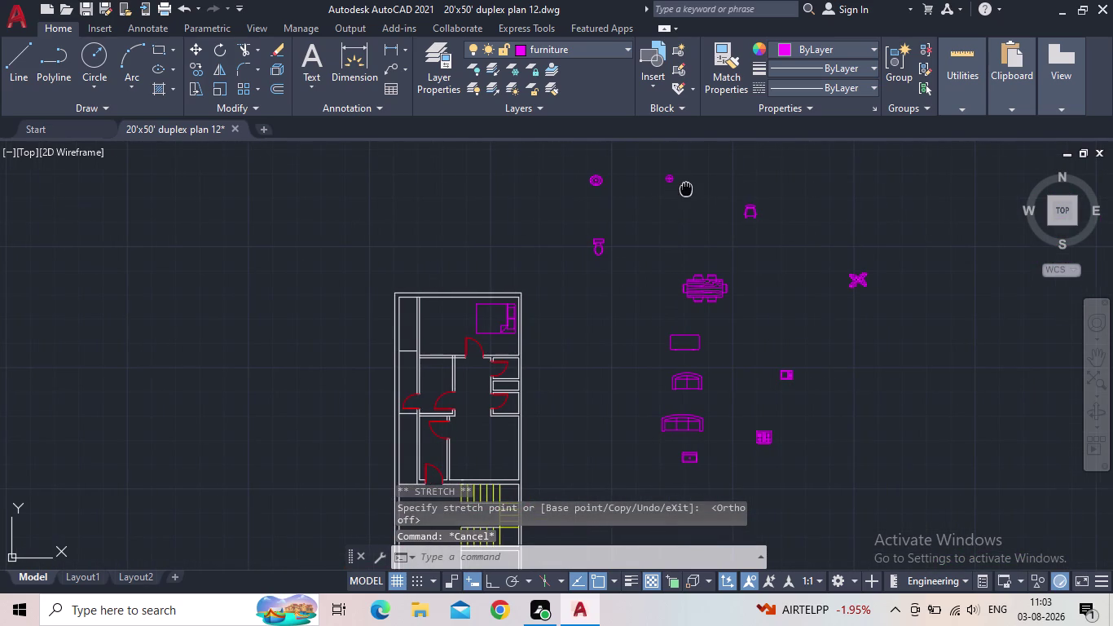
middle_drag(688, 191, 698, 235)
middle_click(695, 251)
scroll(up, 3)
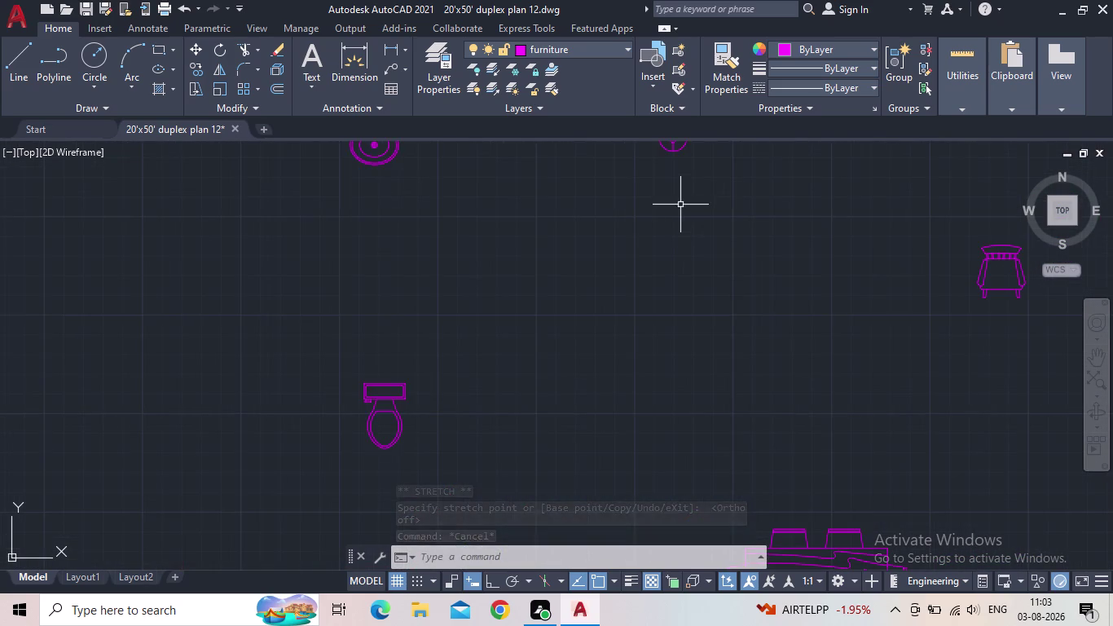
middle_drag(684, 243, 708, 370)
key(c)
key(o)
key(Return)
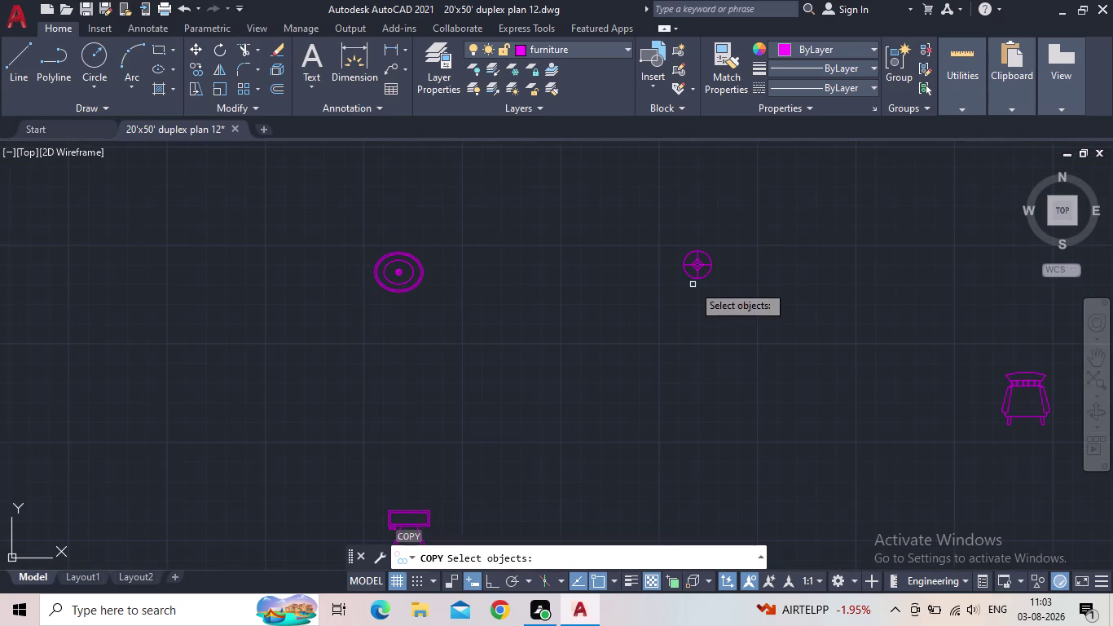
click(692, 285)
click(681, 252)
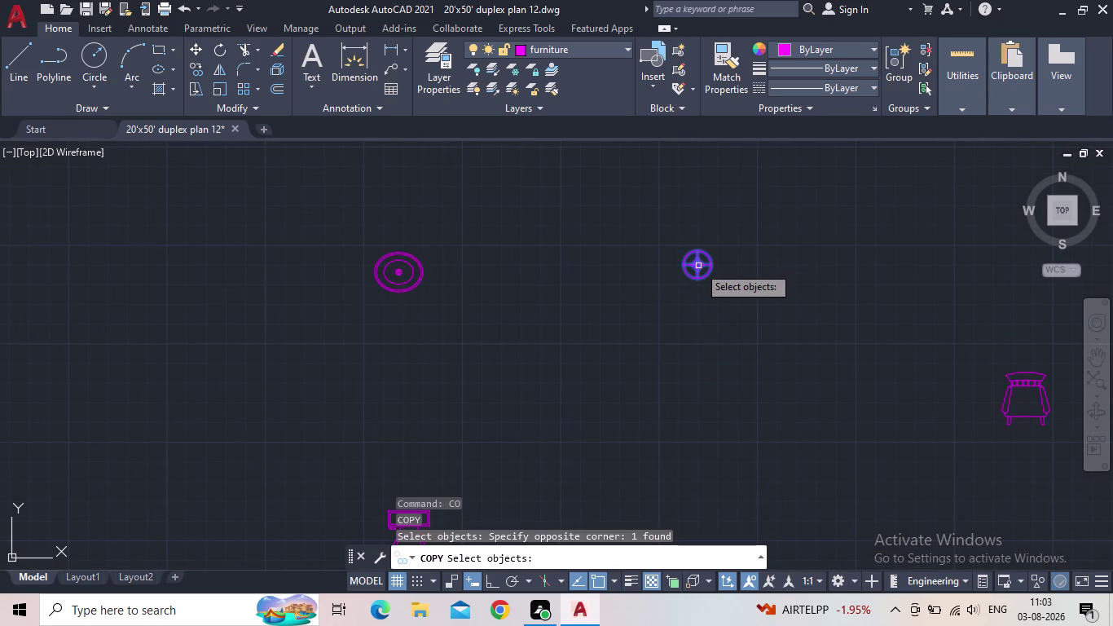
key(space)
click(698, 265)
Place the fixture copy below the bed in the top room, then finish copying.
middle_drag(676, 296, 823, 231)
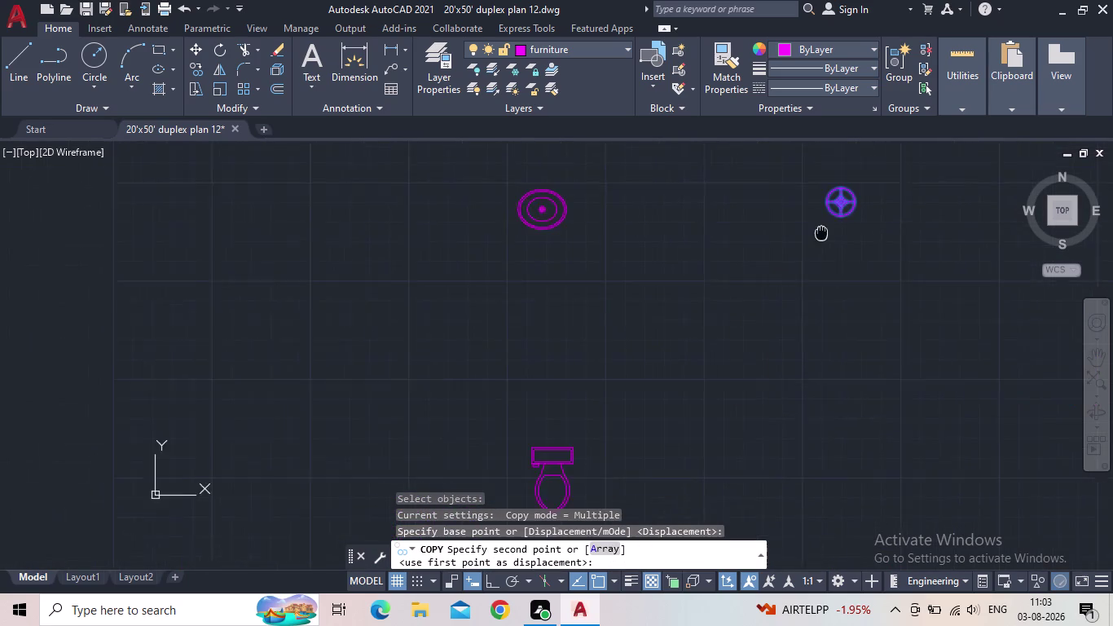
middle_drag(823, 231, 827, 230)
scroll(down, 3)
middle_drag(601, 410, 566, 278)
scroll(up, 3)
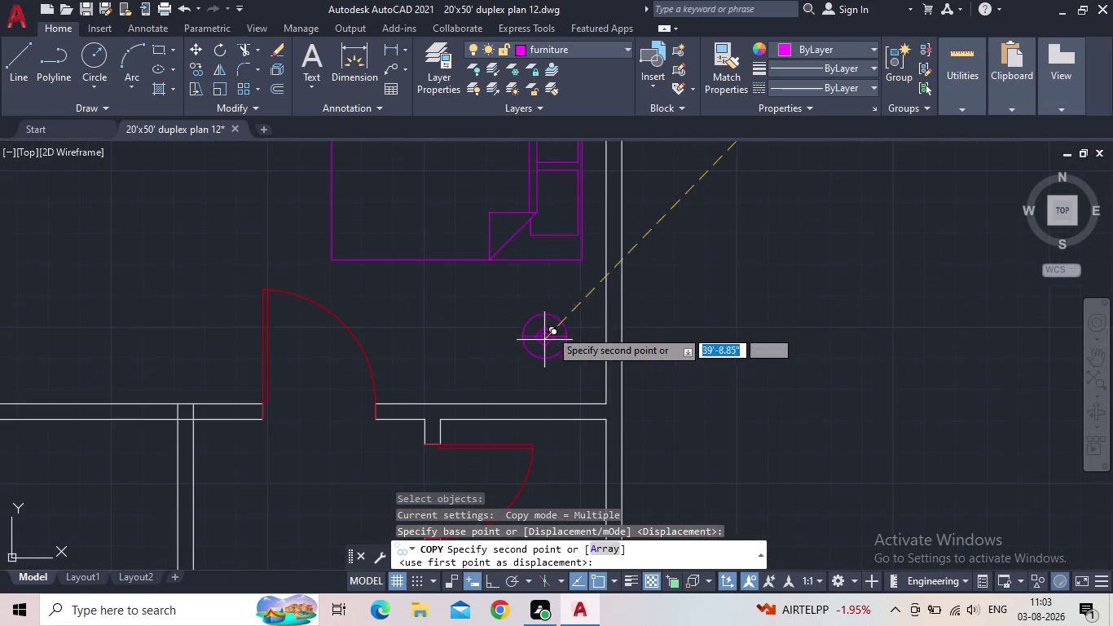
click(561, 304)
scroll(down, 3)
middle_drag(564, 301, 574, 349)
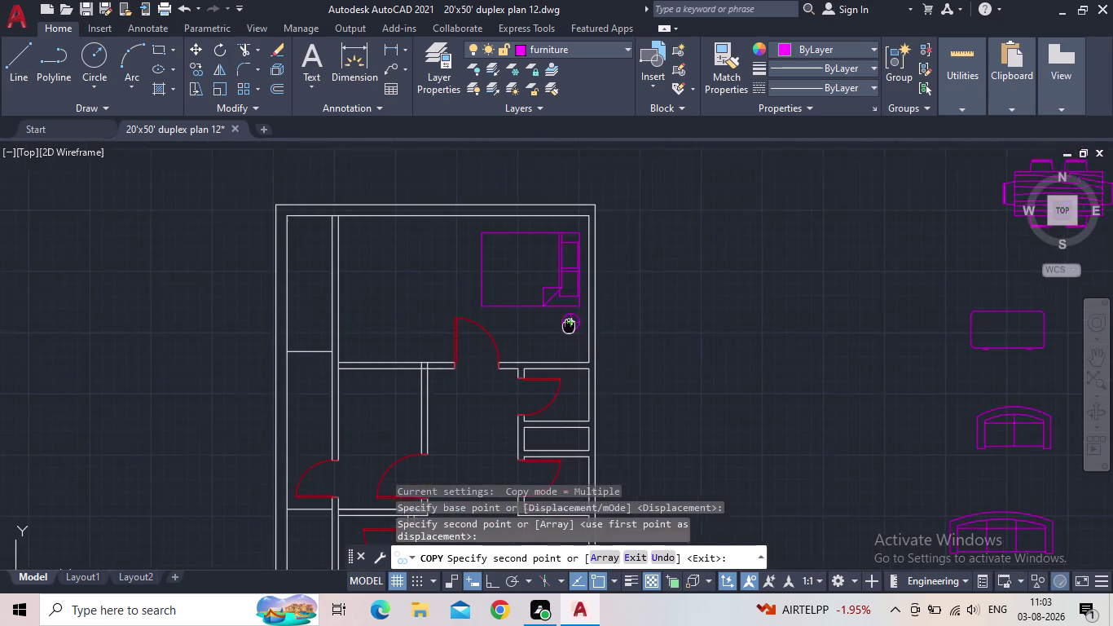
middle_drag(574, 349, 637, 374)
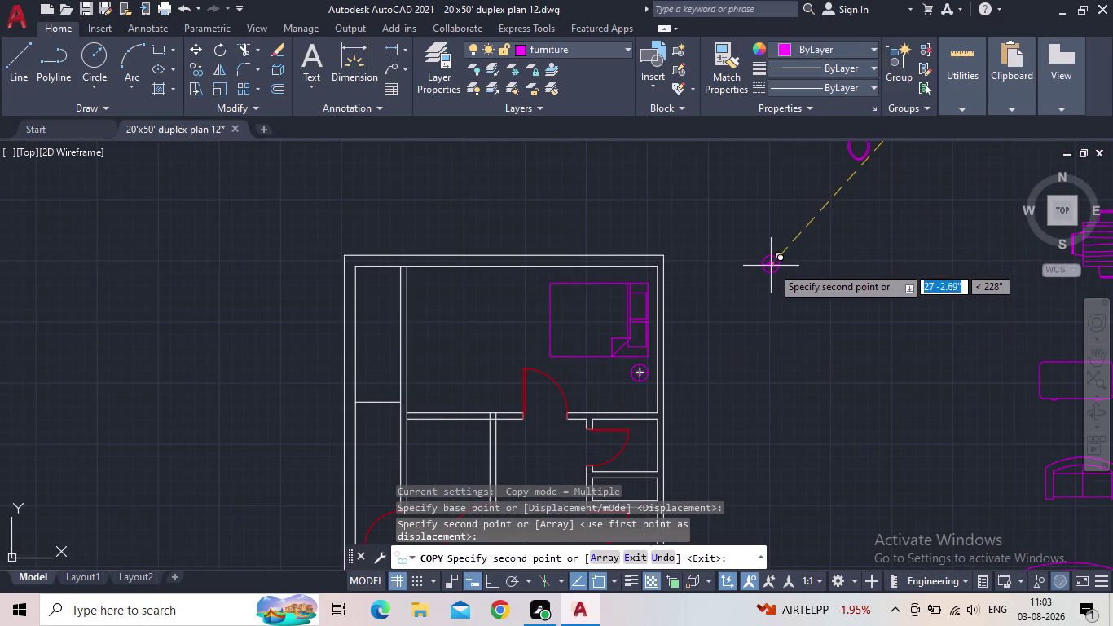
key(Escape)
scroll(down, 3)
middle_drag(797, 276, 740, 252)
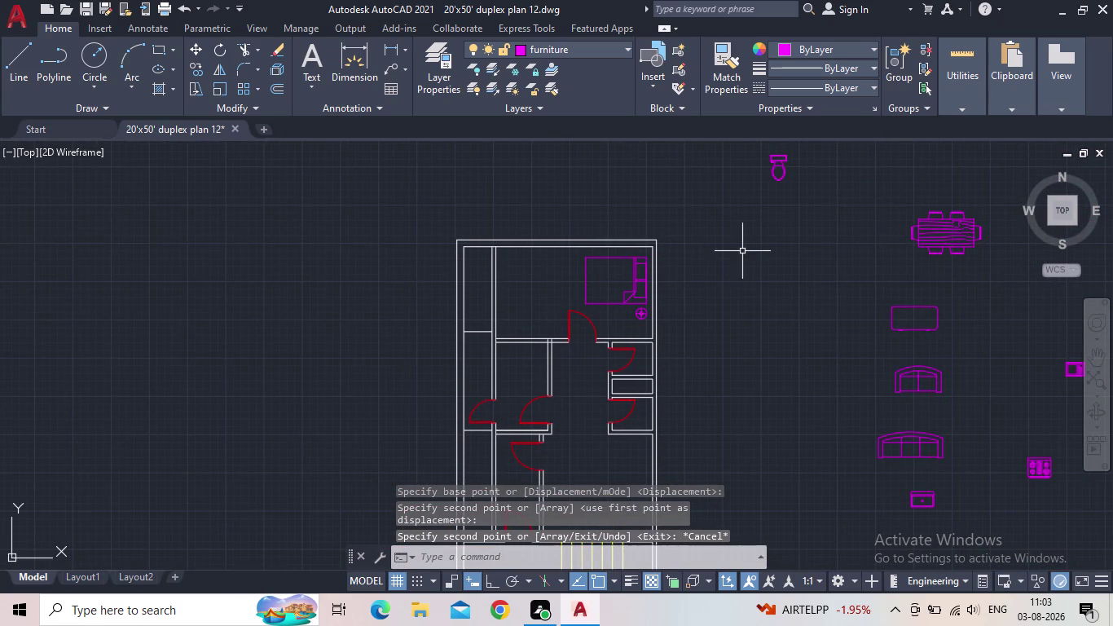
middle_drag(751, 256, 702, 304)
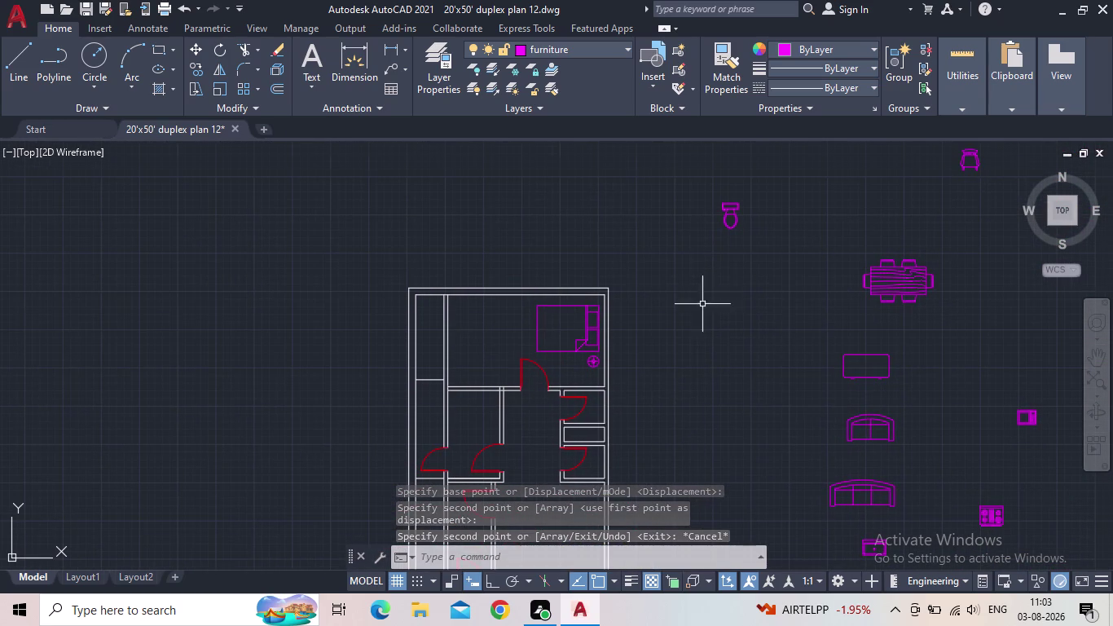
Rotate the toilet block 270° about its tank with Ortho on.
click(741, 227)
click(701, 207)
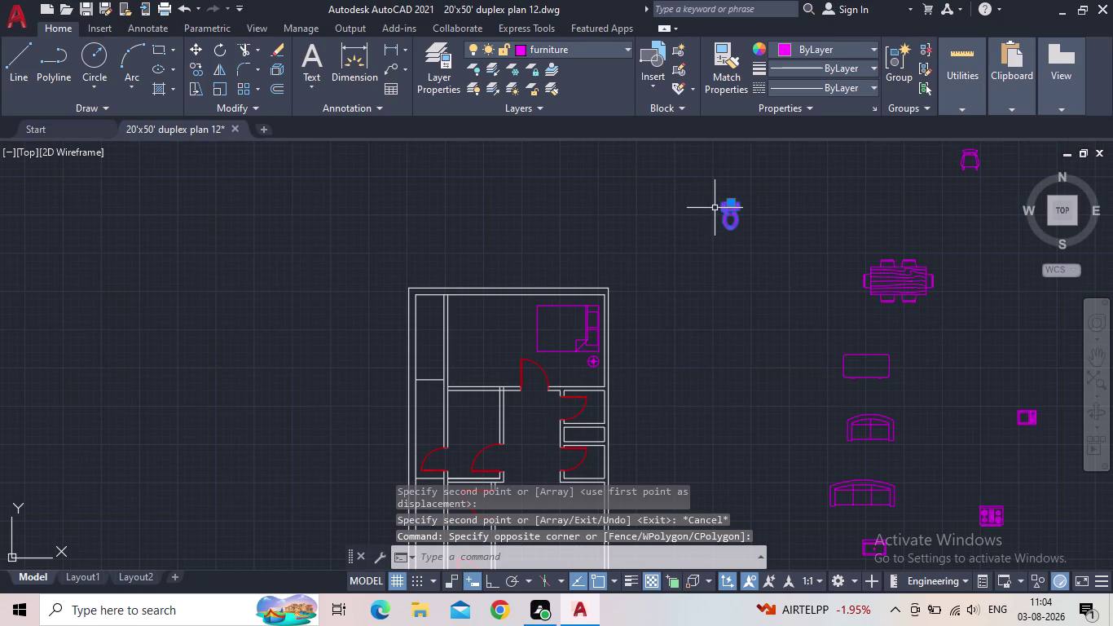
key(r)
key(o)
key(Return)
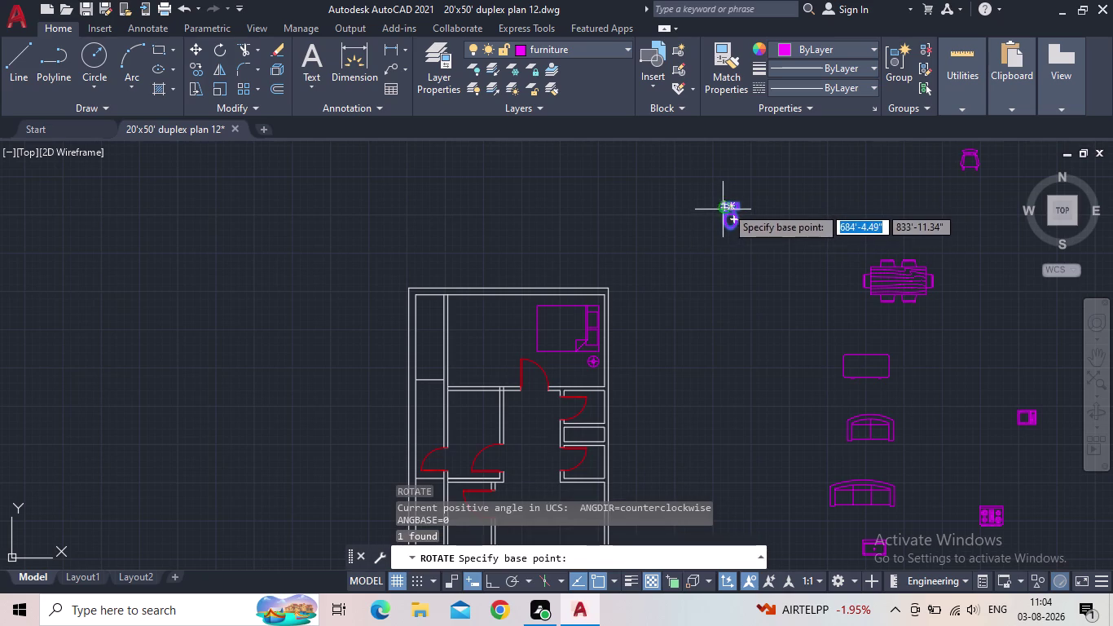
scroll(up, 3)
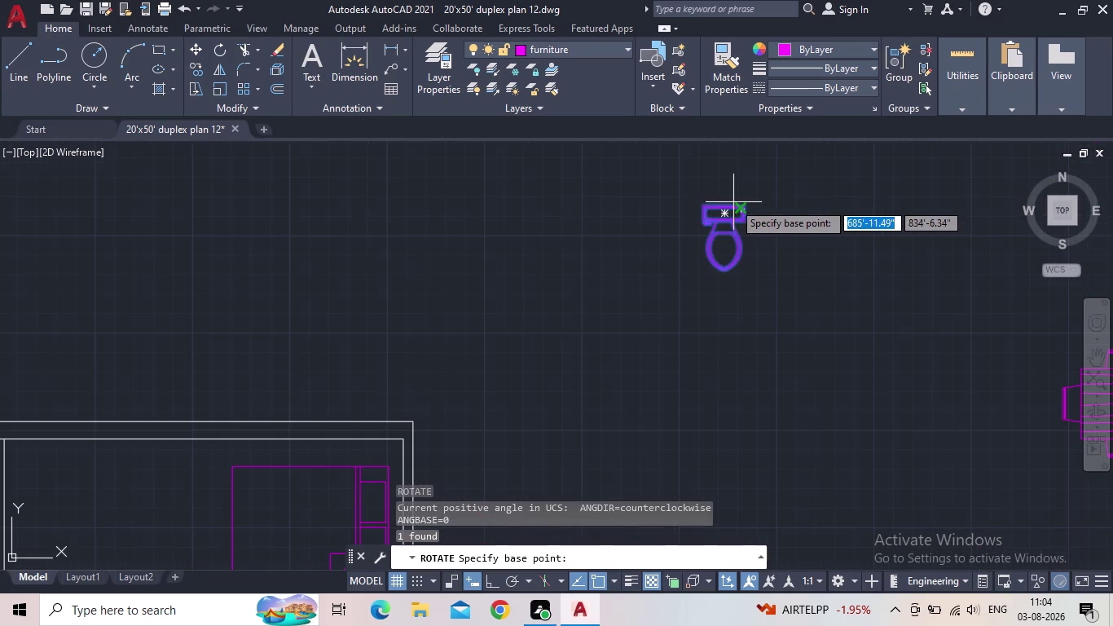
click(728, 205)
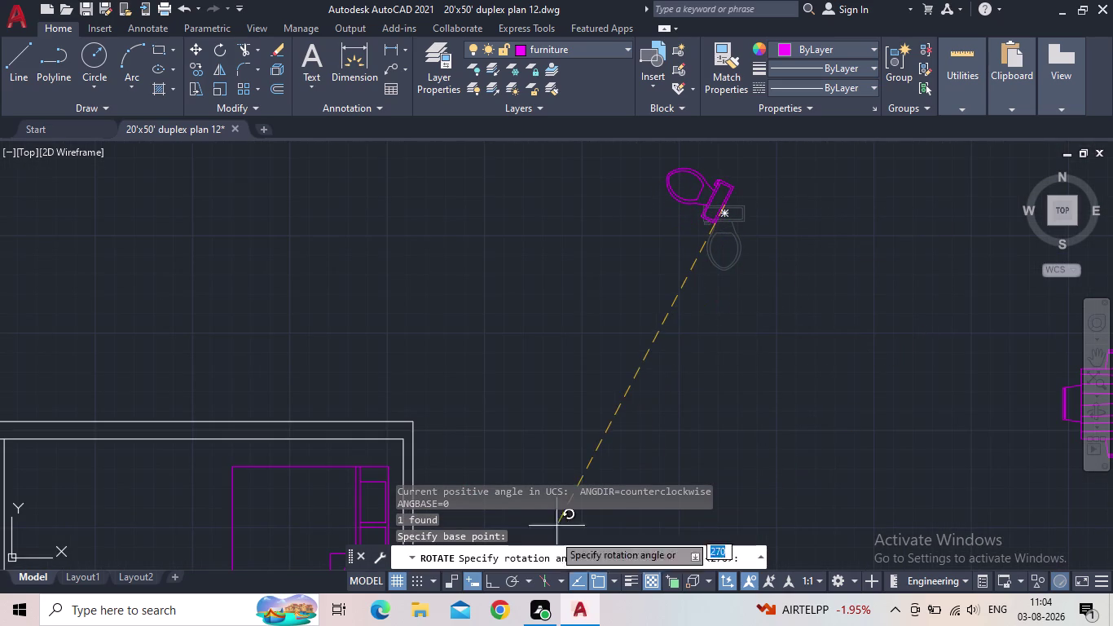
click(488, 581)
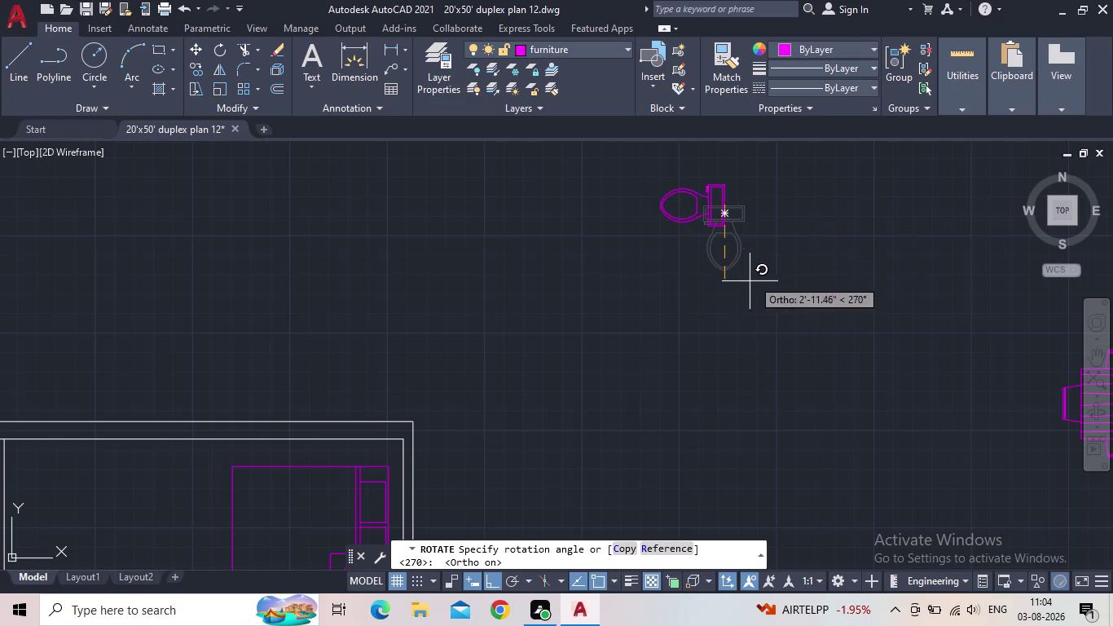
click(731, 311)
Reselect the rotated toilet and start the COPY command, correcting a mistyped entry.
click(724, 229)
click(681, 212)
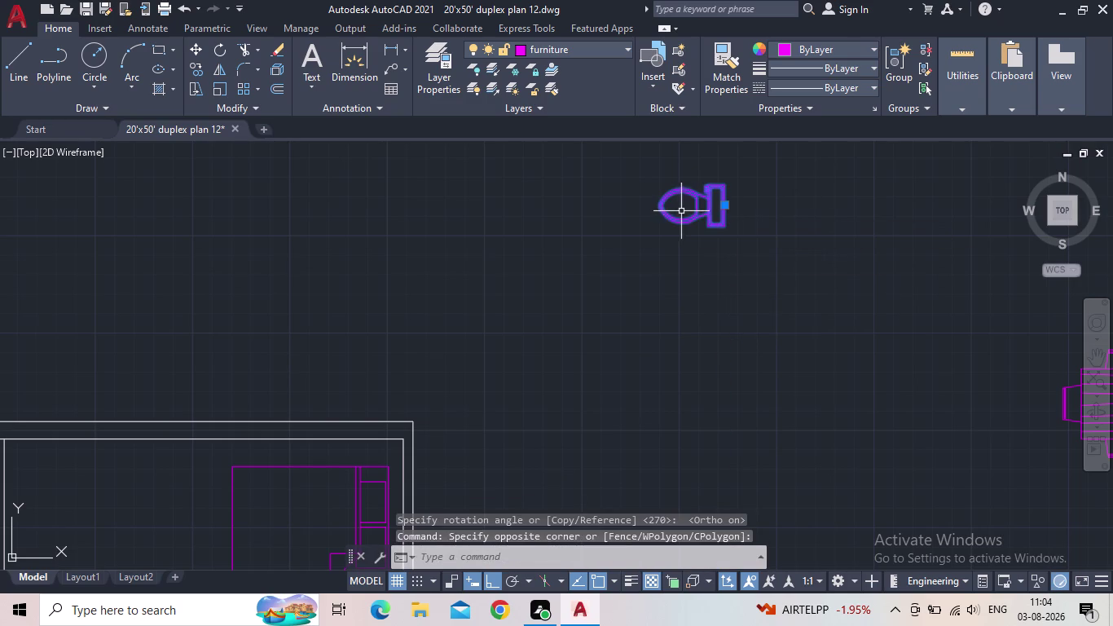
key(r)
key(o)
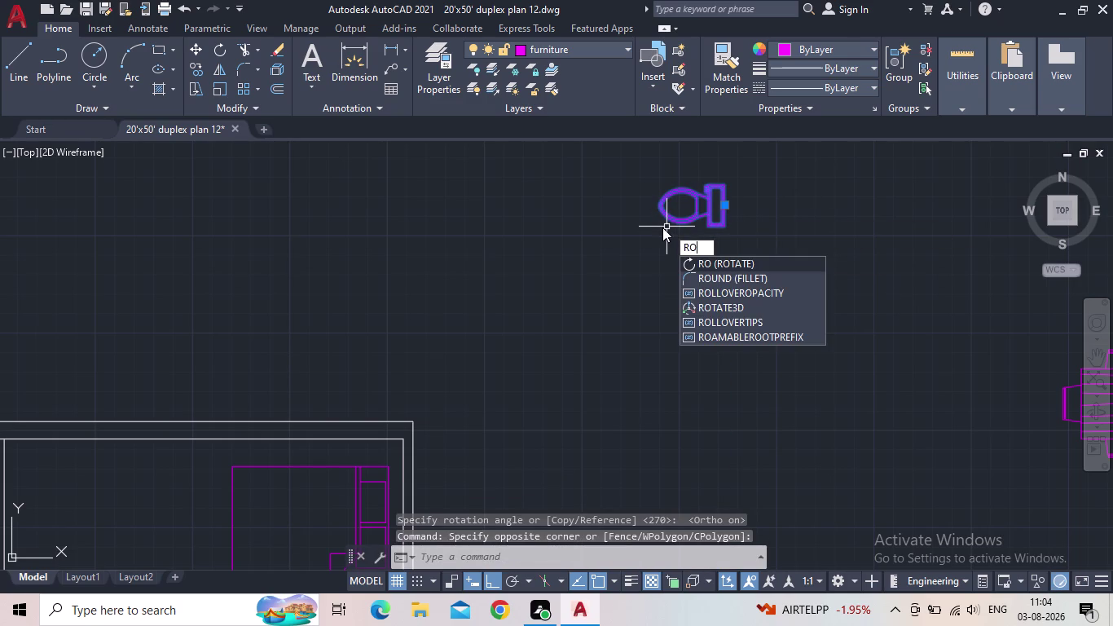
key(BackSpace)
key(BackSpace)
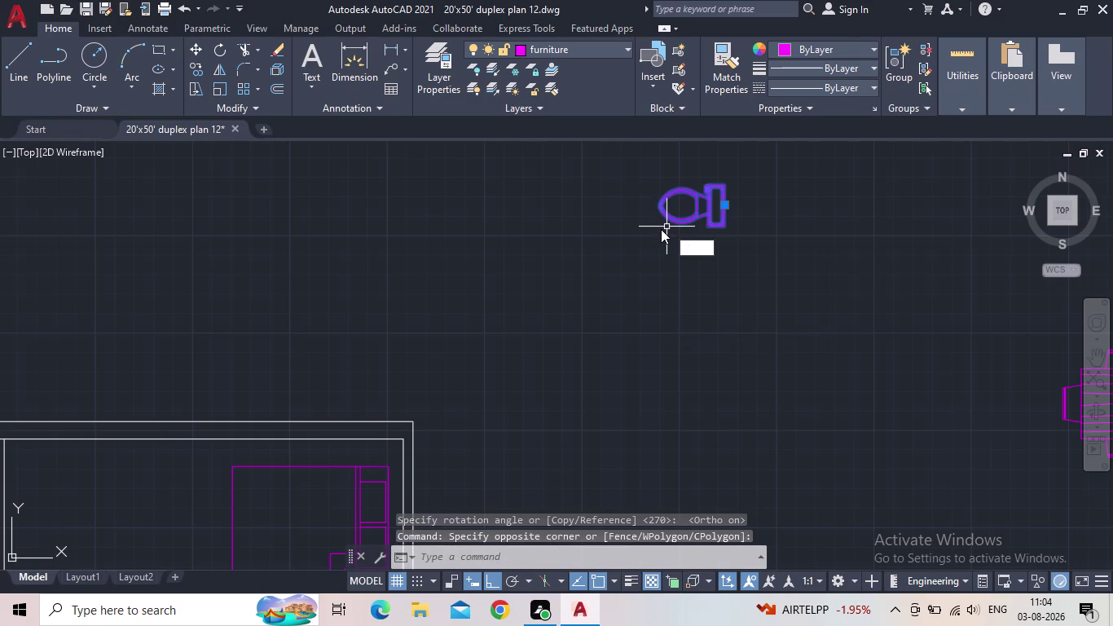
text(co)
key(Return)
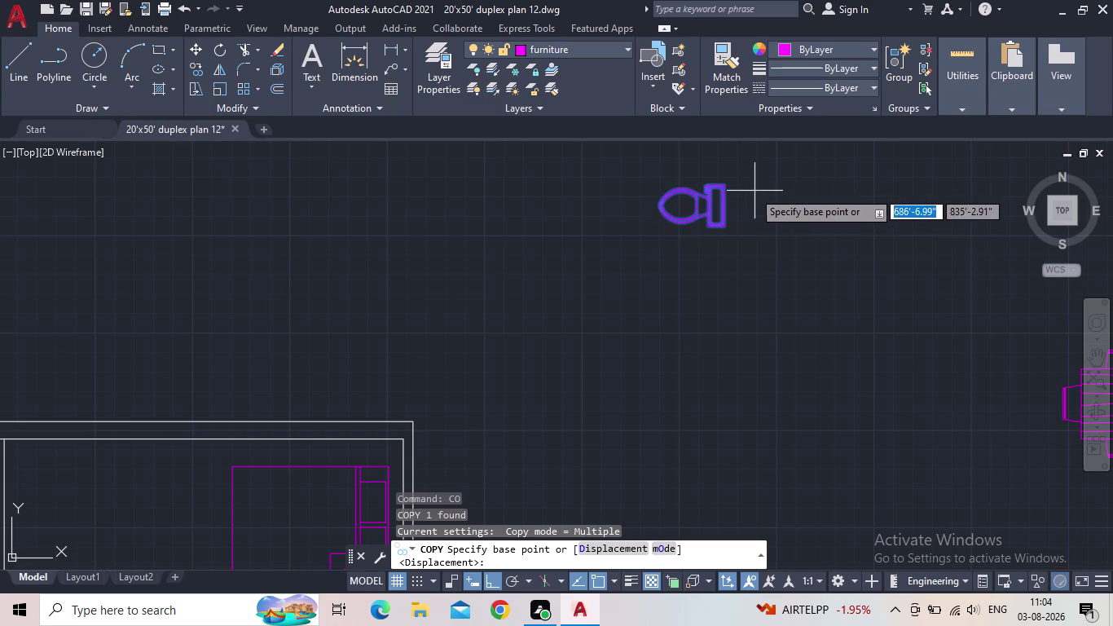
Set the copy base point on the toilet tank, release Ortho, and pan to the bathroom.
click(718, 211)
click(487, 580)
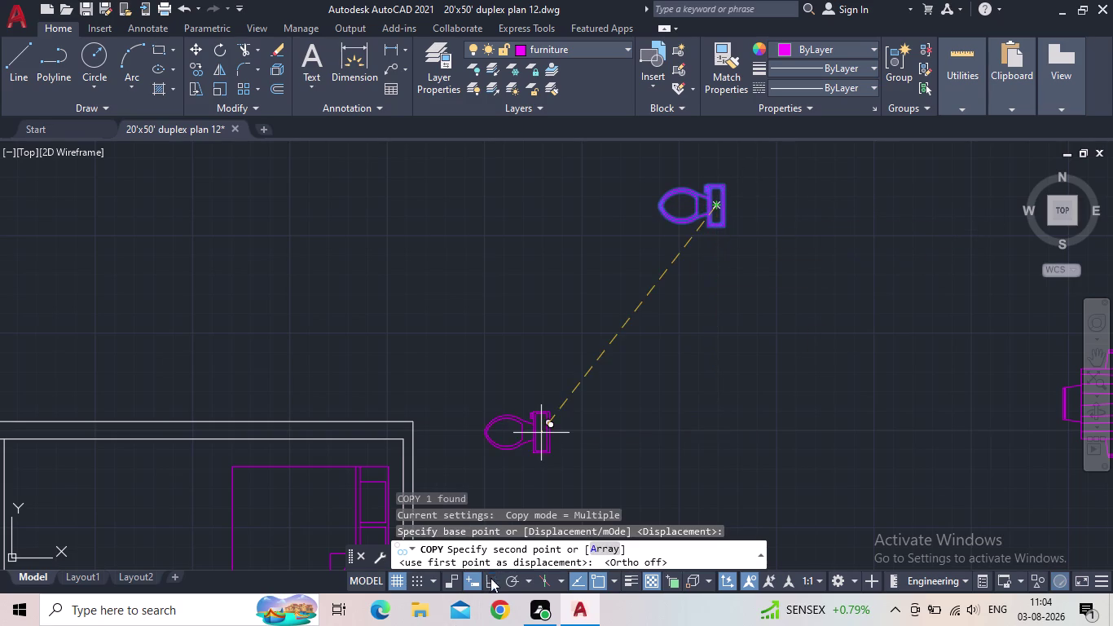
scroll(down, 3)
middle_drag(529, 371, 526, 296)
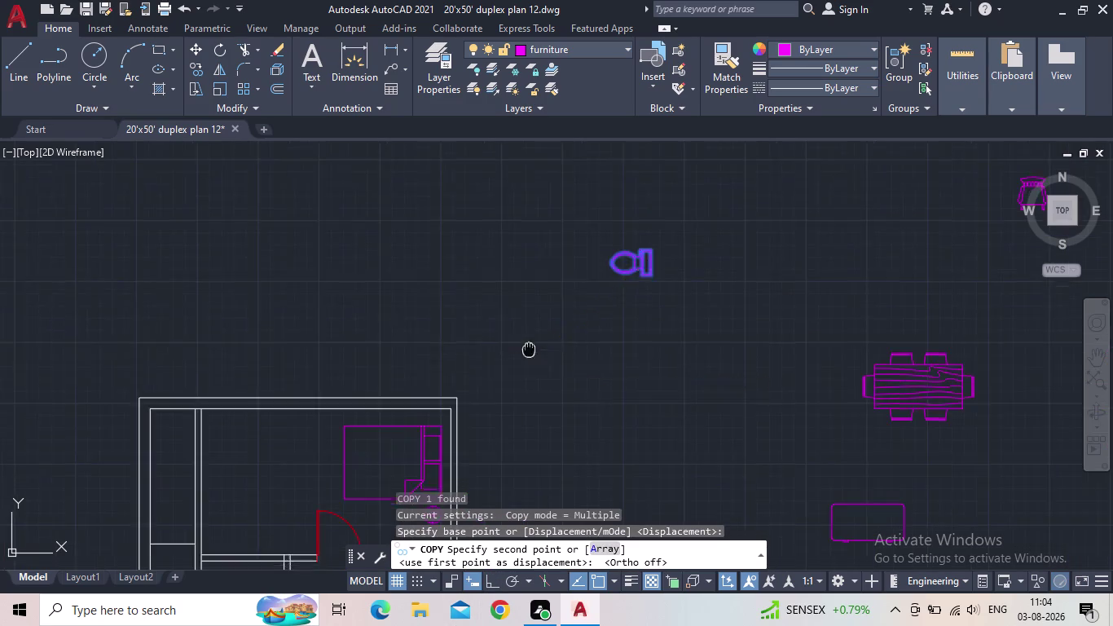
middle_drag(526, 296, 512, 234)
scroll(up, 3)
scroll(up, 3)
middle_drag(429, 439, 449, 363)
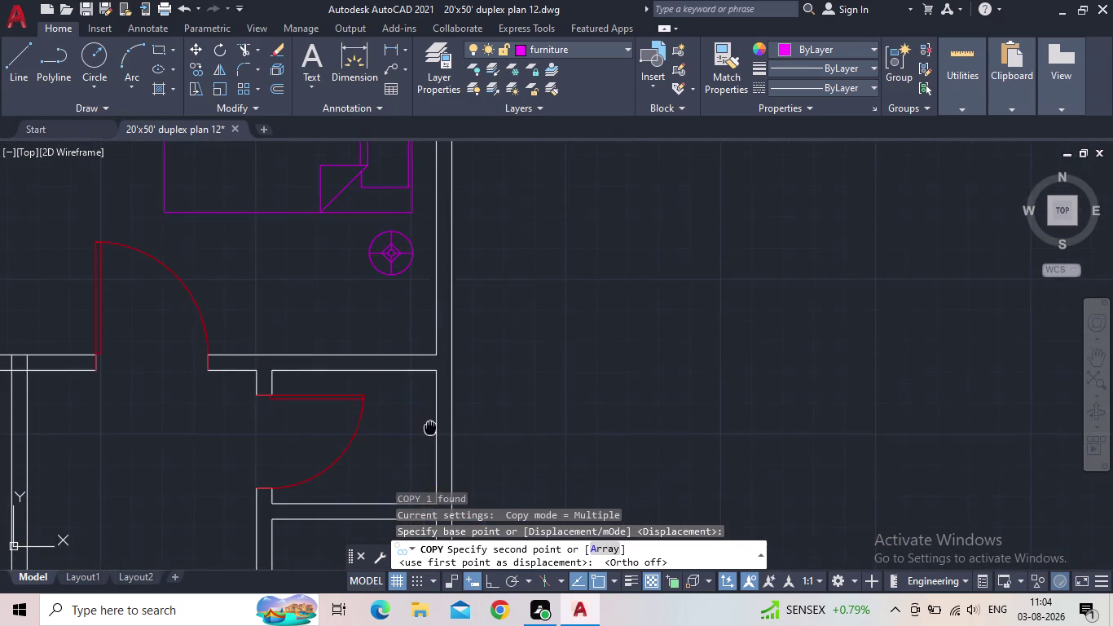
middle_drag(449, 362, 477, 310)
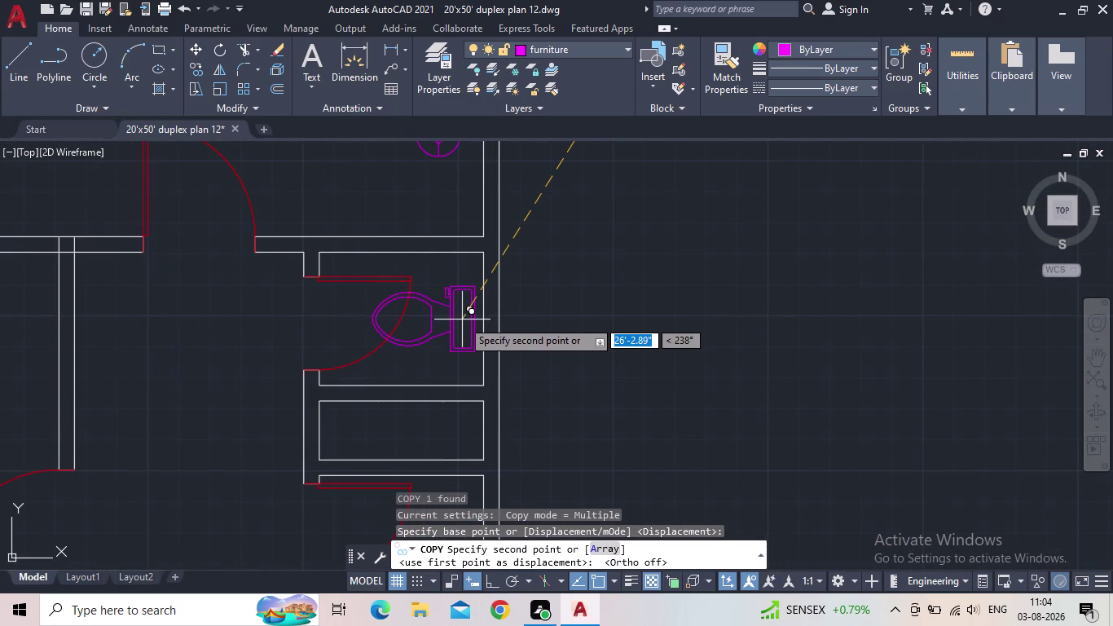
Place the toilet copy against the bathroom's right wall and select it.
scroll(down, 3)
scroll(up, 3)
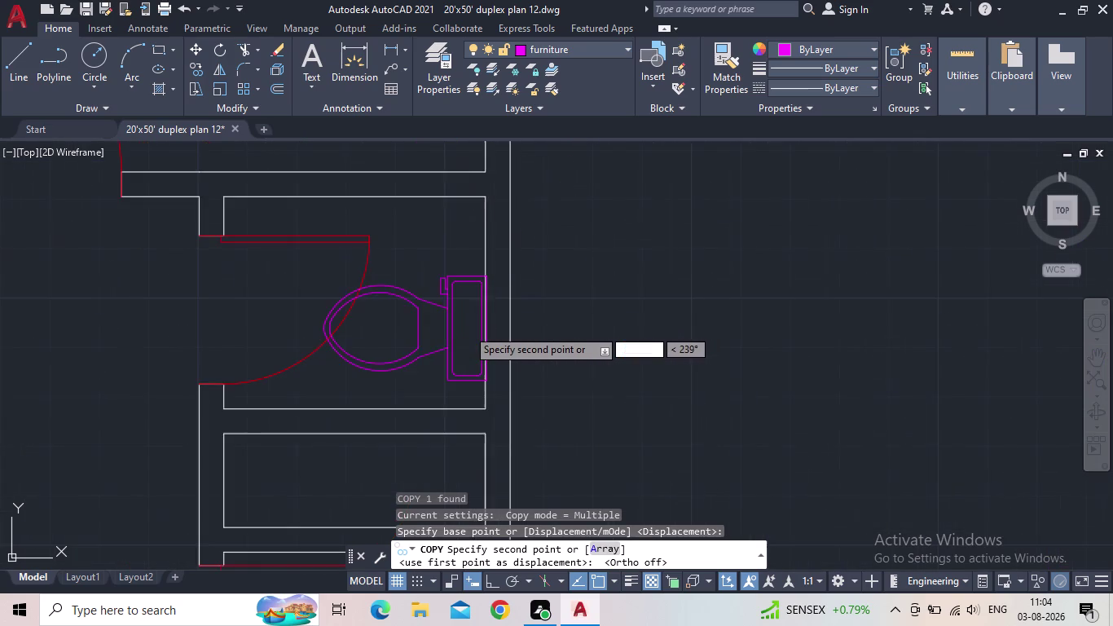
scroll(up, 3)
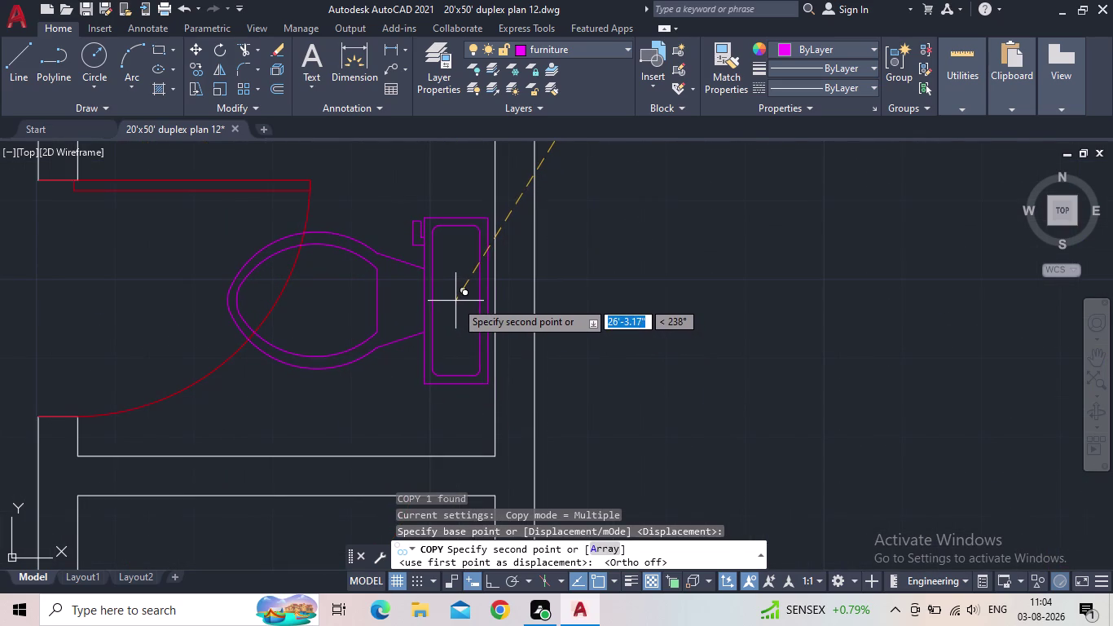
click(456, 298)
key(Escape)
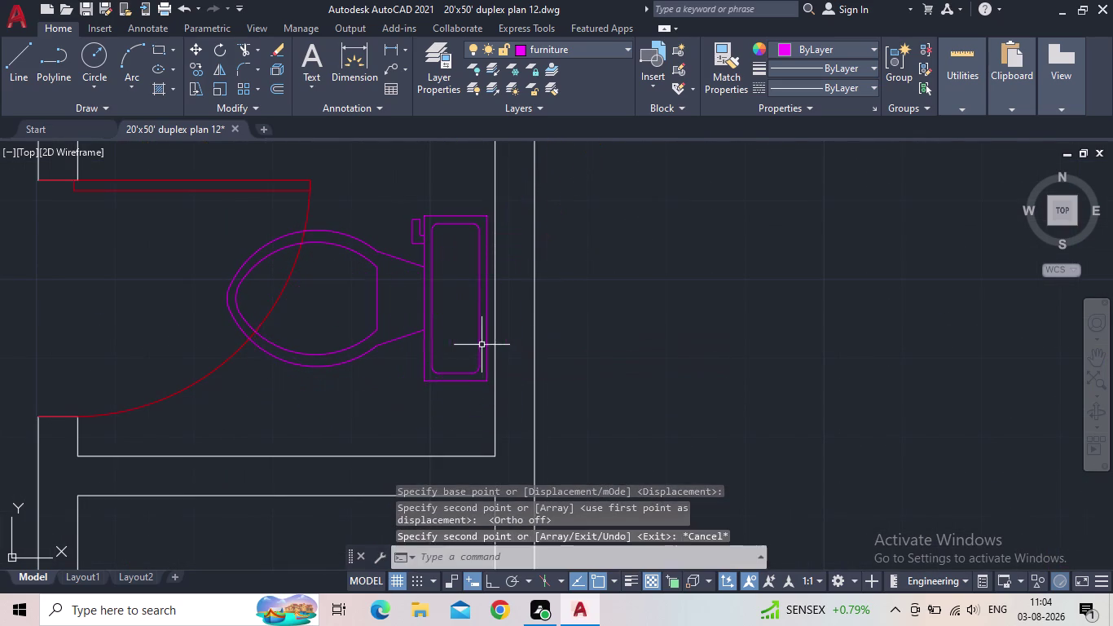
drag(440, 374, 418, 366)
Scale the toilet copy down from its tank and grip it flush against the bathroom wall.
text(sc)
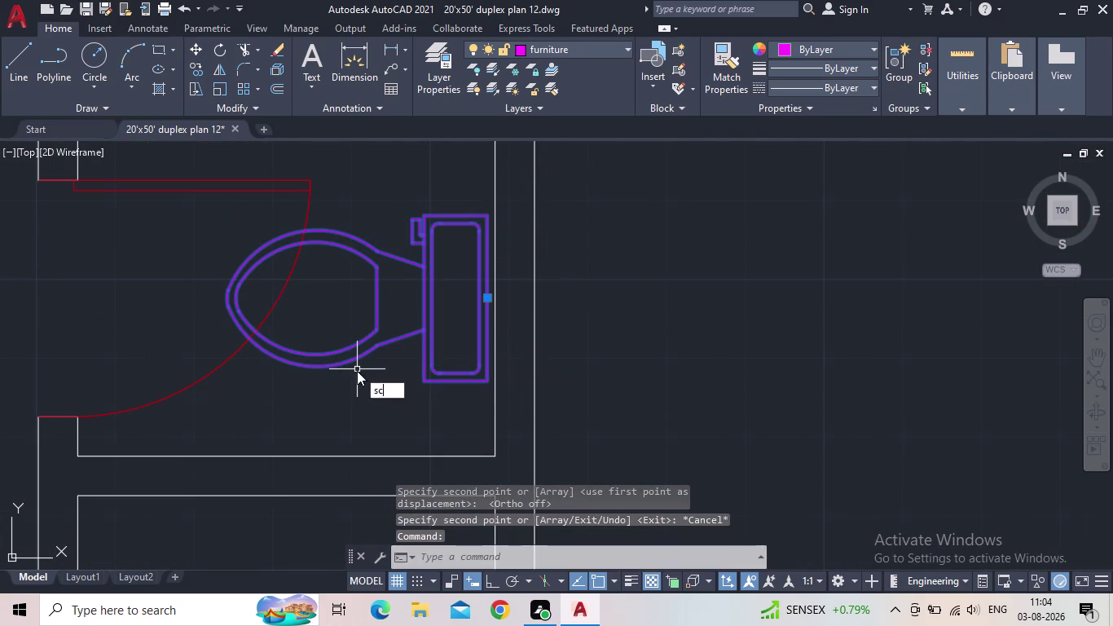
key(space)
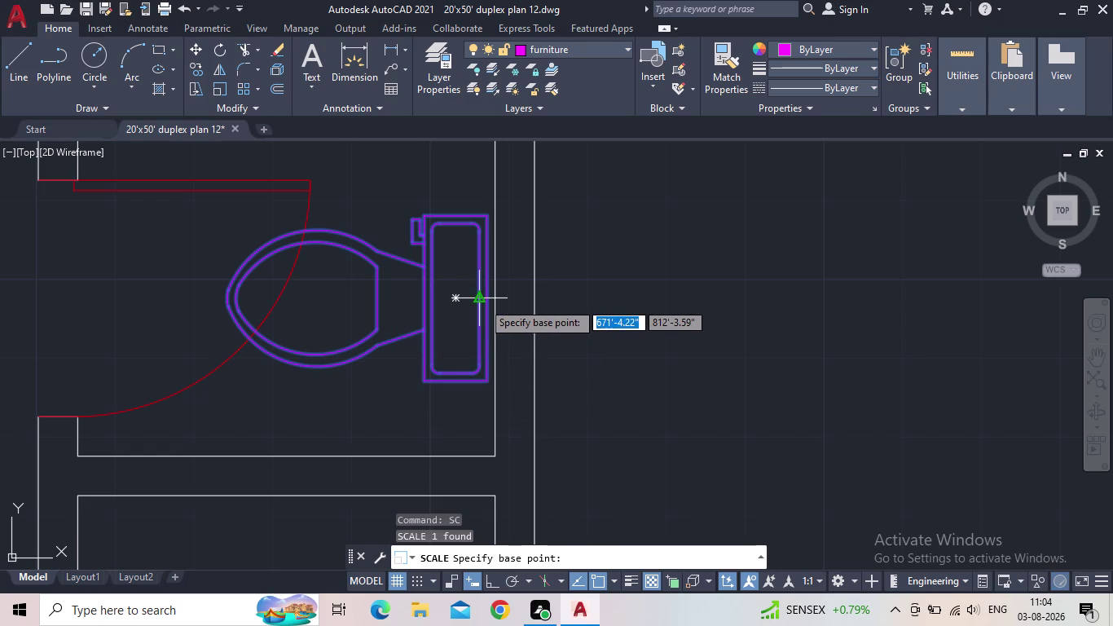
click(484, 301)
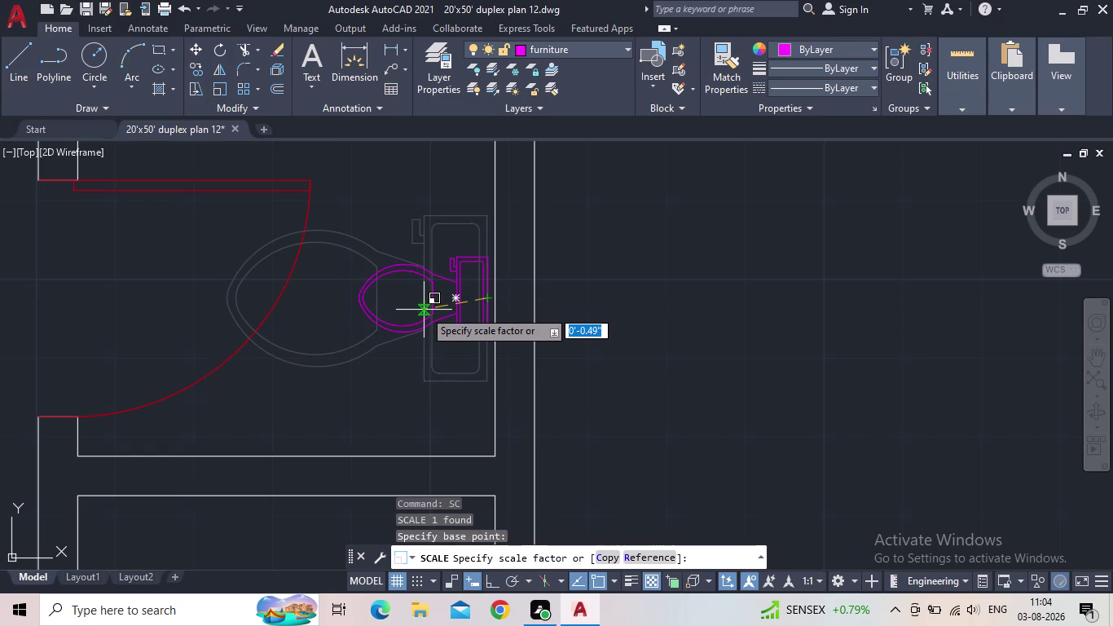
click(424, 310)
click(437, 321)
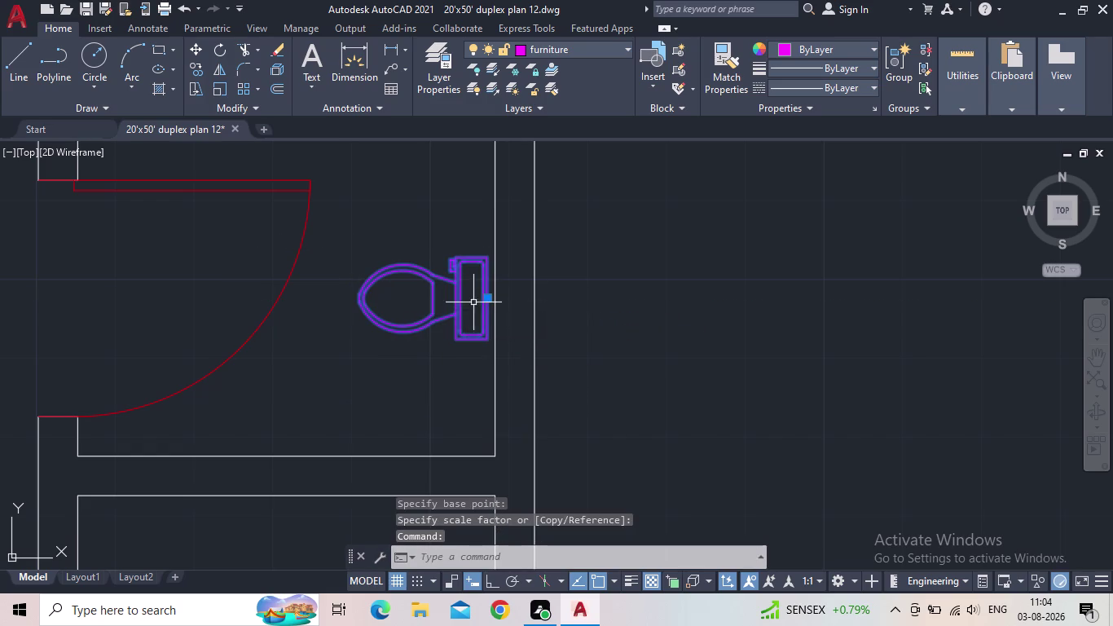
click(483, 297)
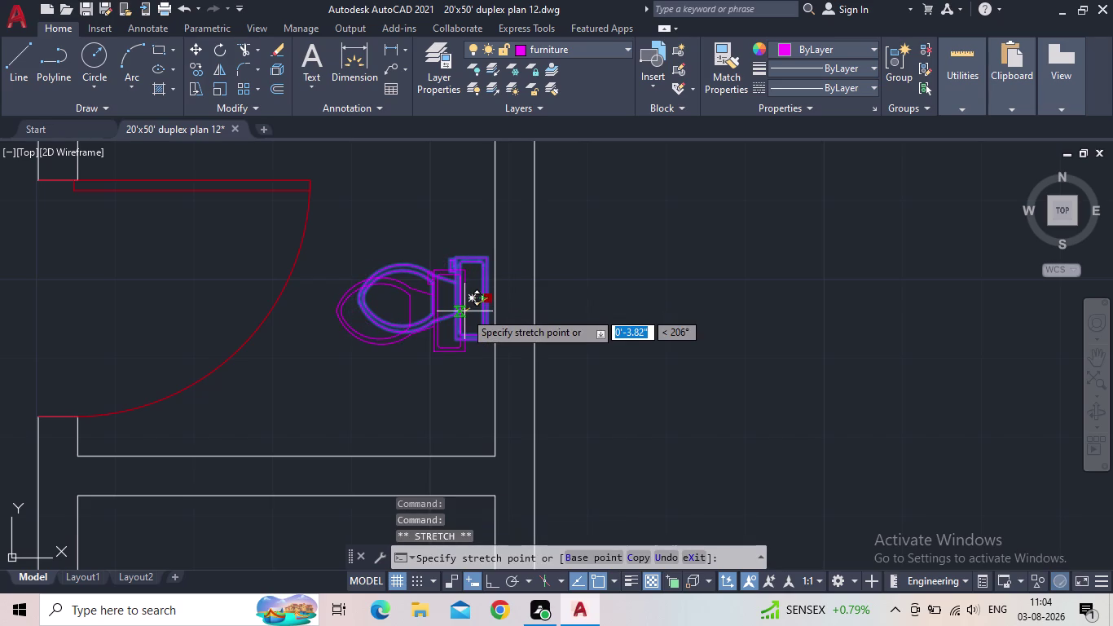
click(477, 313)
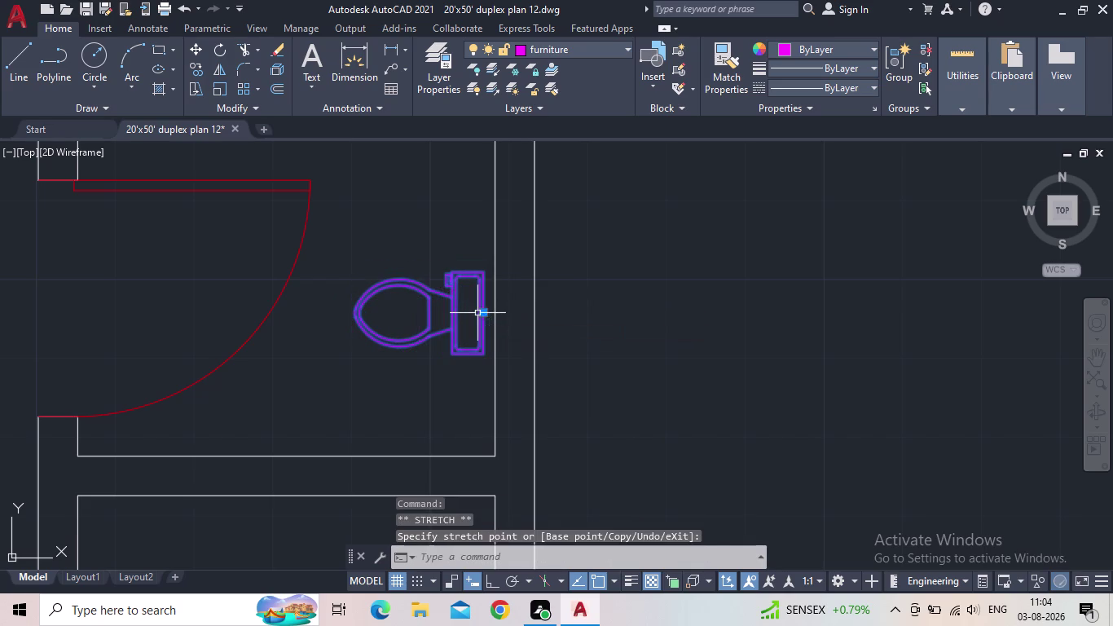
key(Escape)
Zoom and pan out to view the whole floor plan.
scroll(down, 3)
middle_drag(448, 371, 387, 351)
scroll(down, 3)
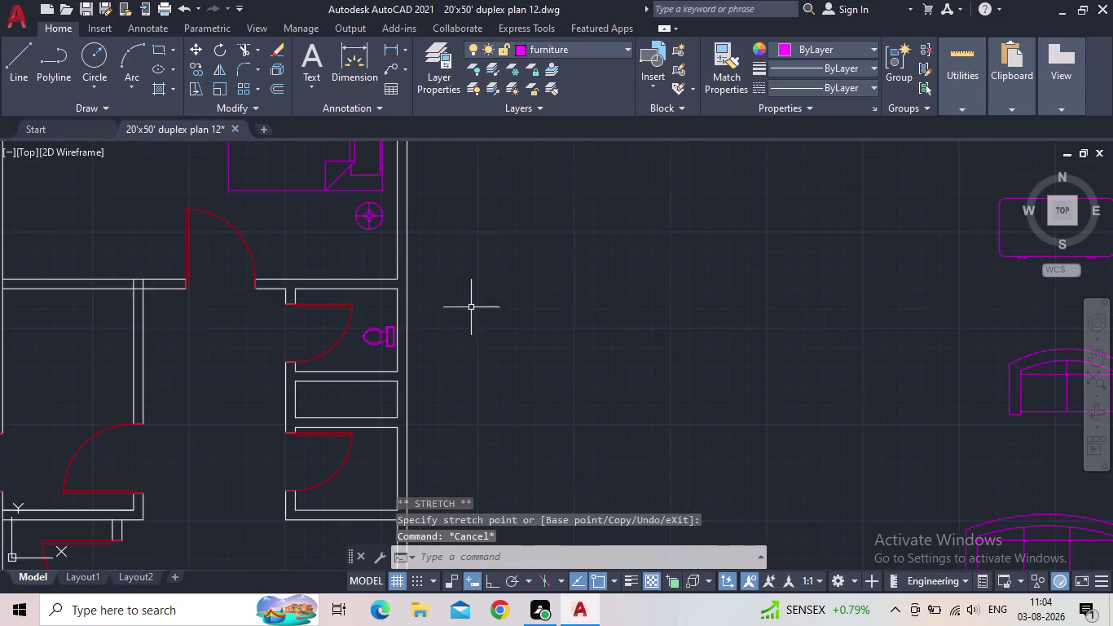
scroll(down, 3)
middle_drag(551, 231, 447, 312)
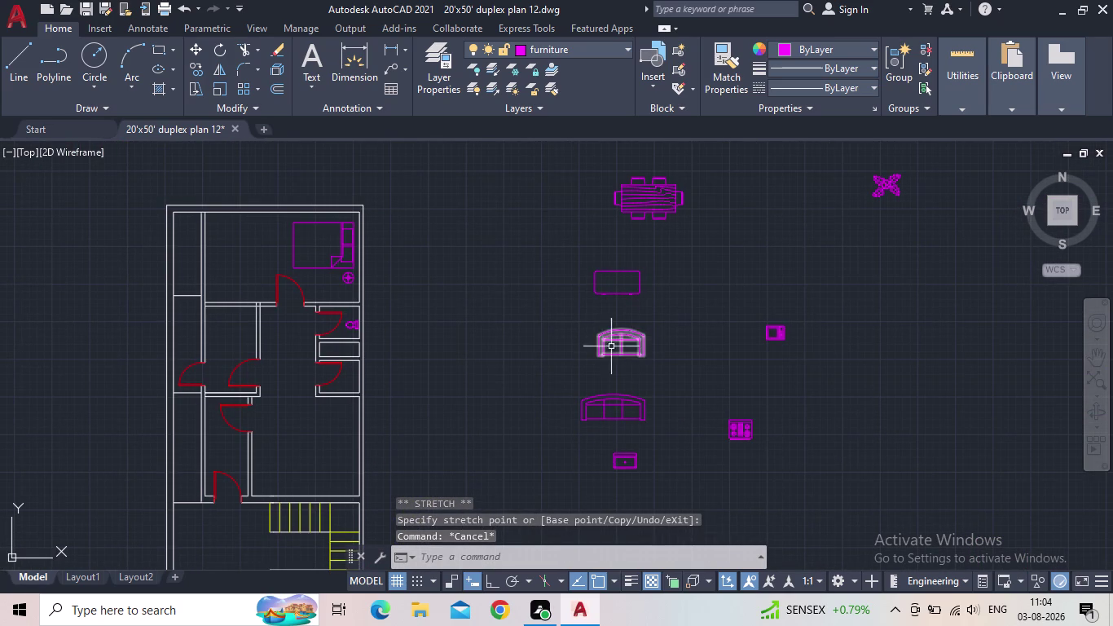
scroll(up, 3)
middle_drag(504, 342, 514, 316)
scroll(up, 3)
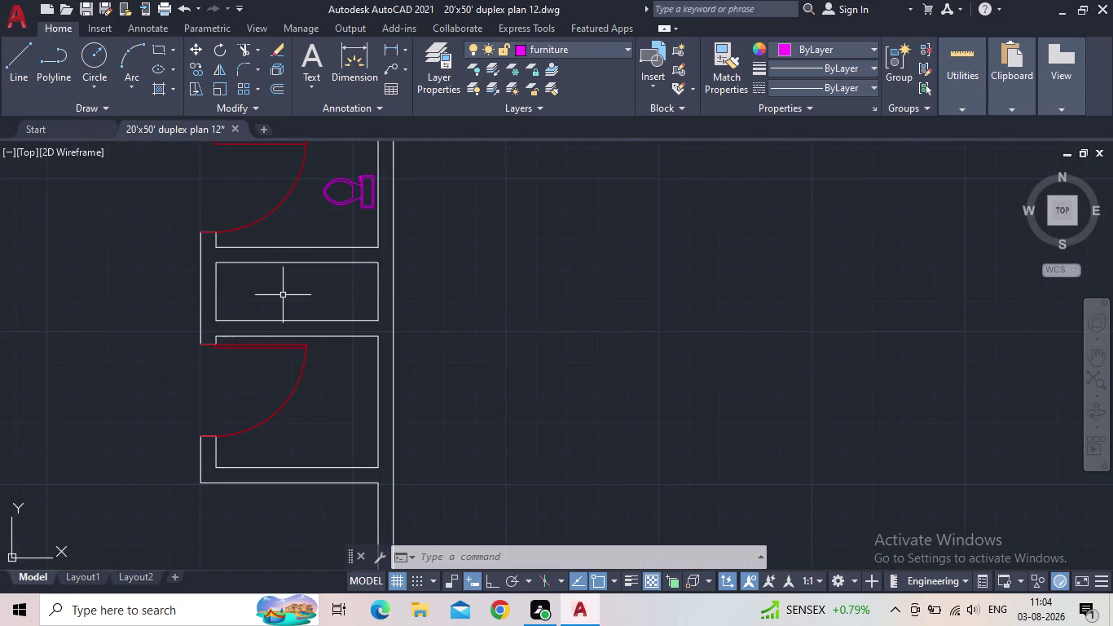
scroll(up, 3)
scroll(down, 3)
middle_drag(446, 306, 394, 326)
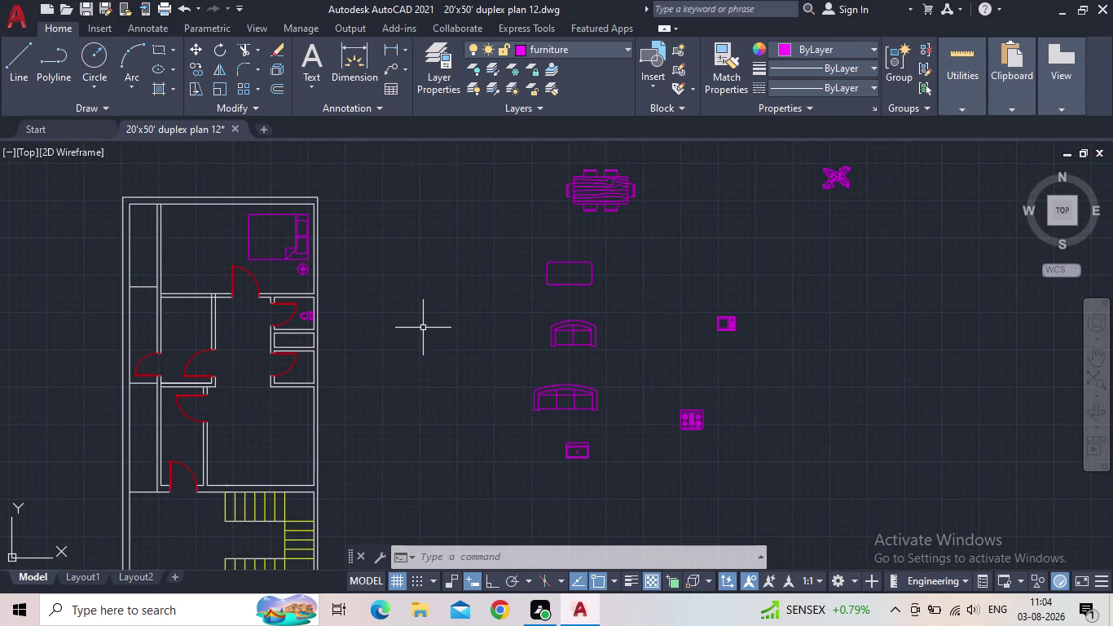
Drag the Faucet and Bath Tub blocks from House Designer.dwg via DesignCenter (DC), then close it.
key(d)
key(c)
key(space)
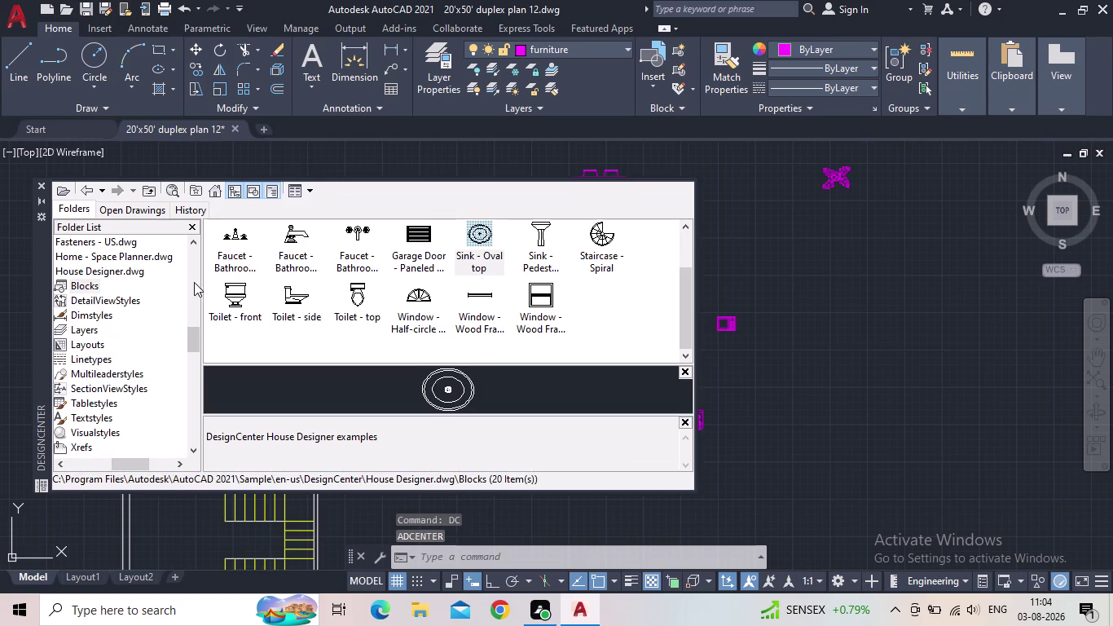
scroll(up, 3)
drag(353, 297, 667, 289)
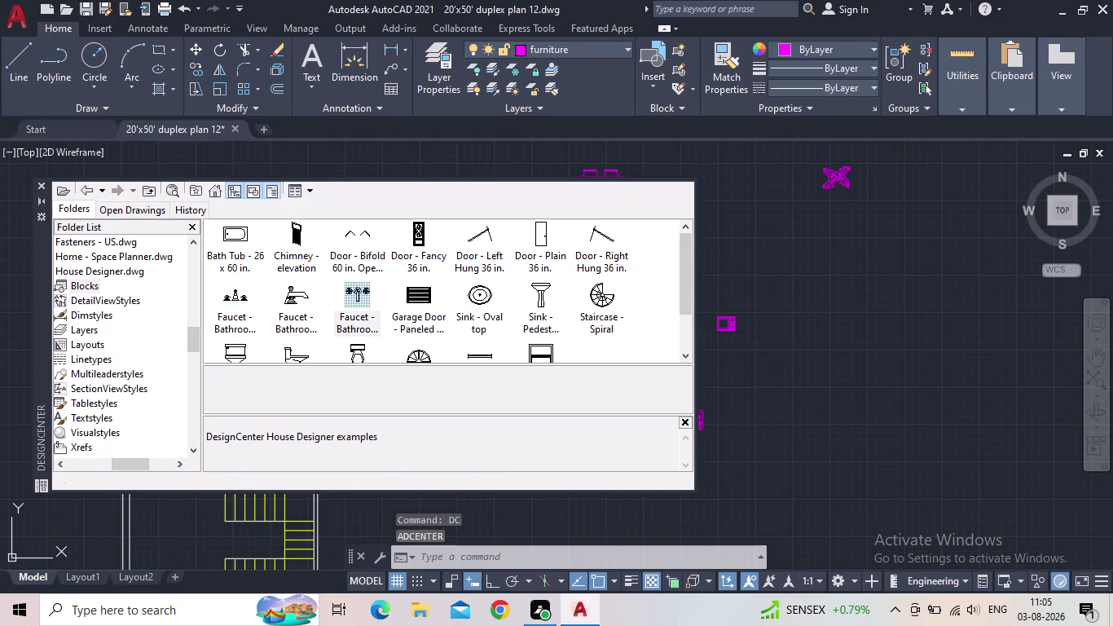
drag(667, 289, 833, 287)
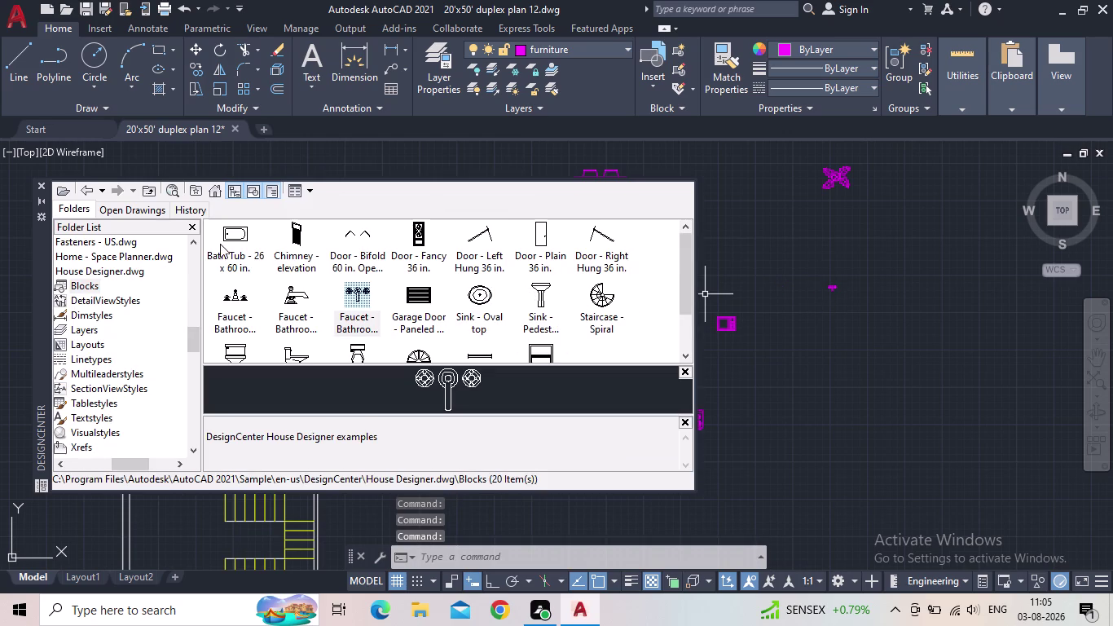
drag(225, 231, 913, 347)
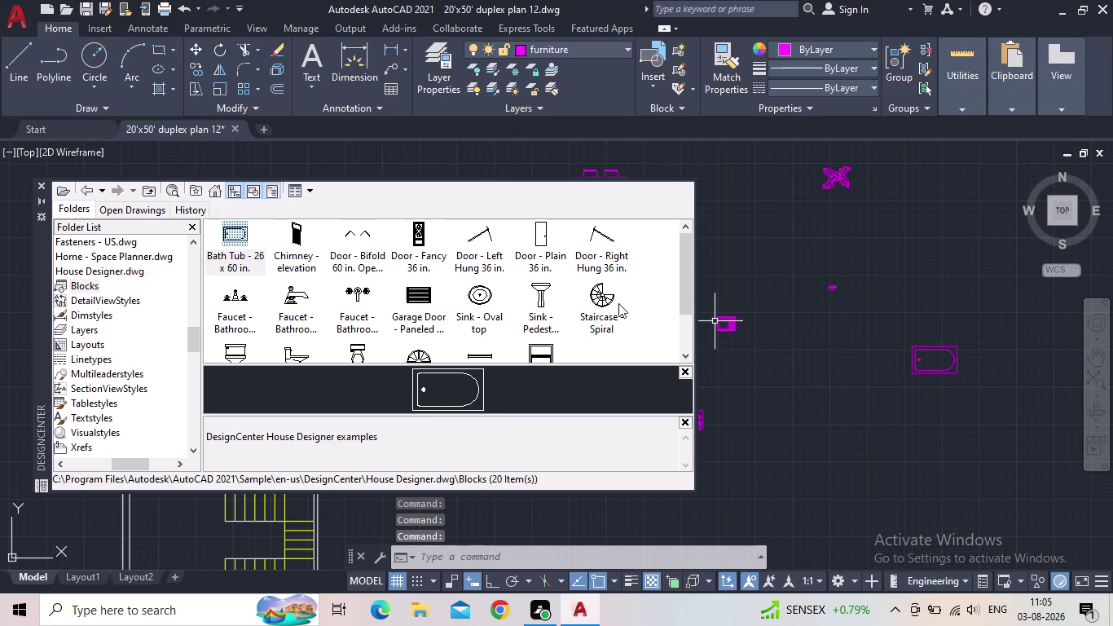
scroll(down, 3)
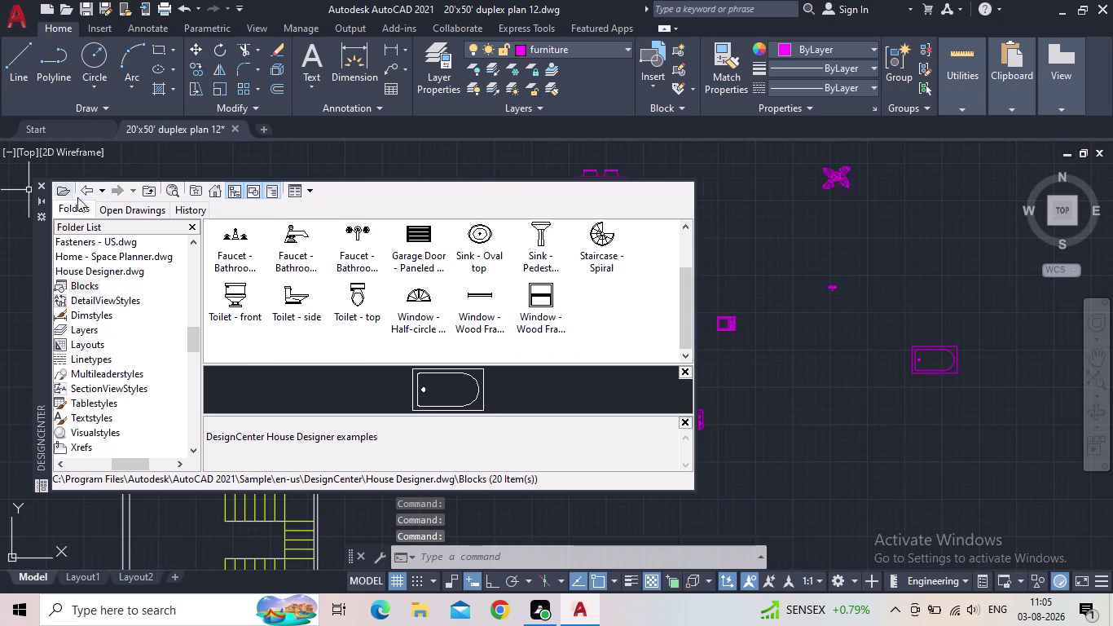
click(40, 186)
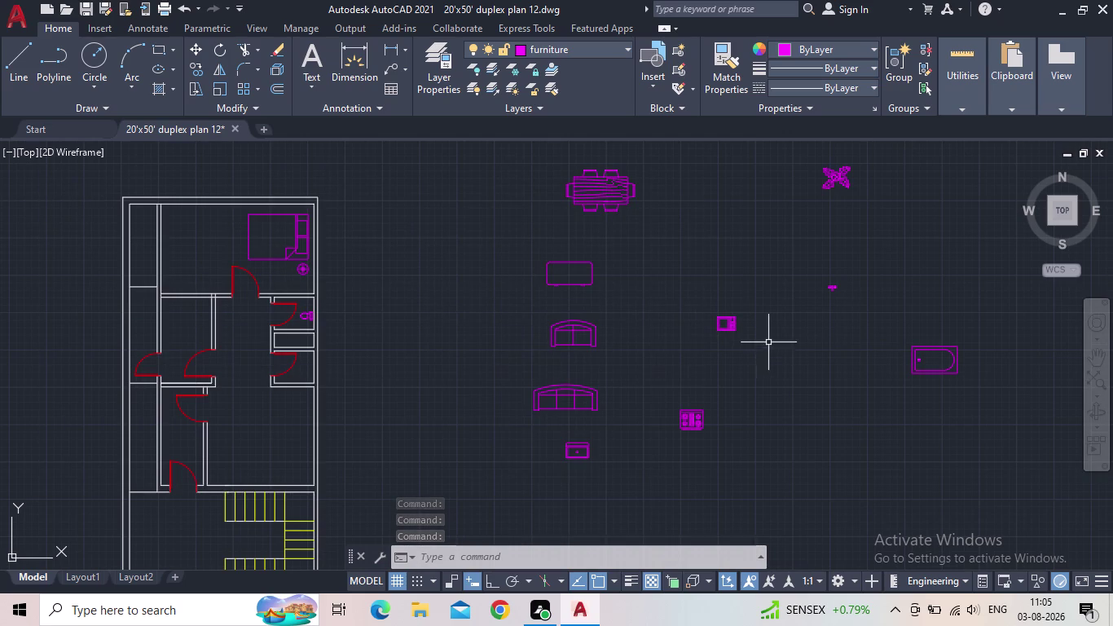
Move the faucet block beside the bathroom on the plan.
scroll(up, 3)
click(821, 285)
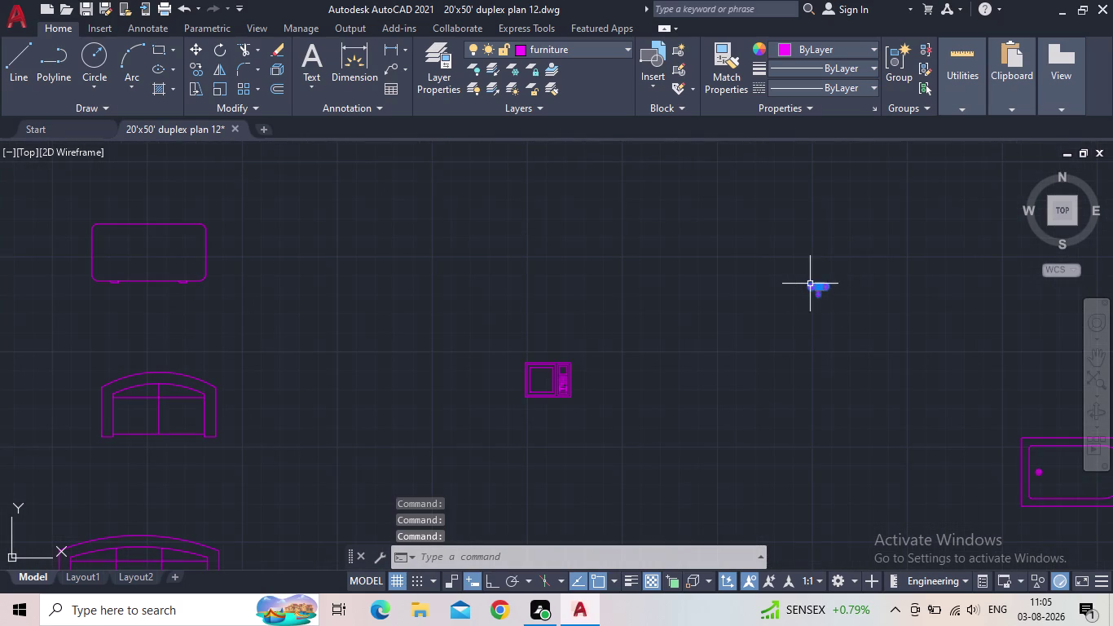
drag(821, 288, 782, 291)
scroll(down, 3)
middle_drag(615, 264, 766, 247)
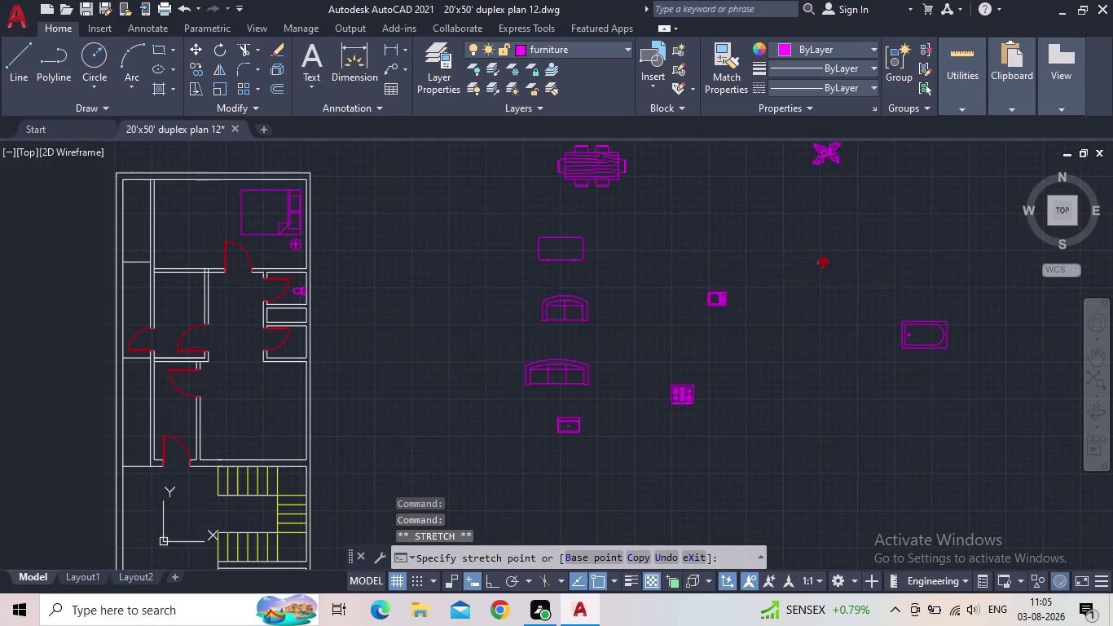
click(345, 336)
scroll(down, 3)
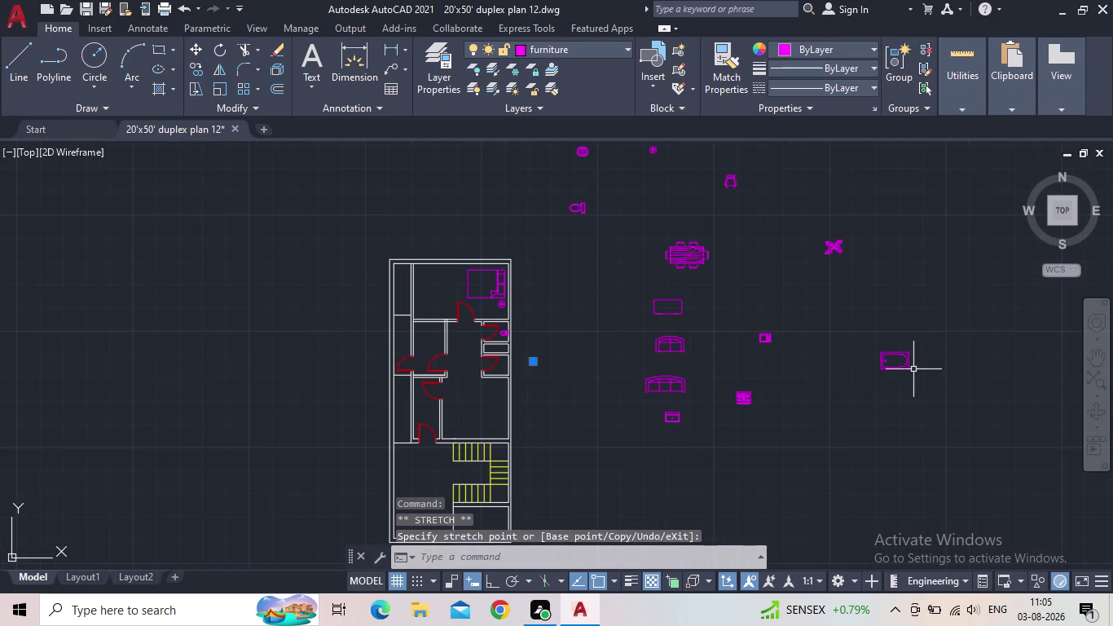
Select the magenta bathtub block and move it next to the plan.
click(907, 362)
drag(876, 350, 867, 353)
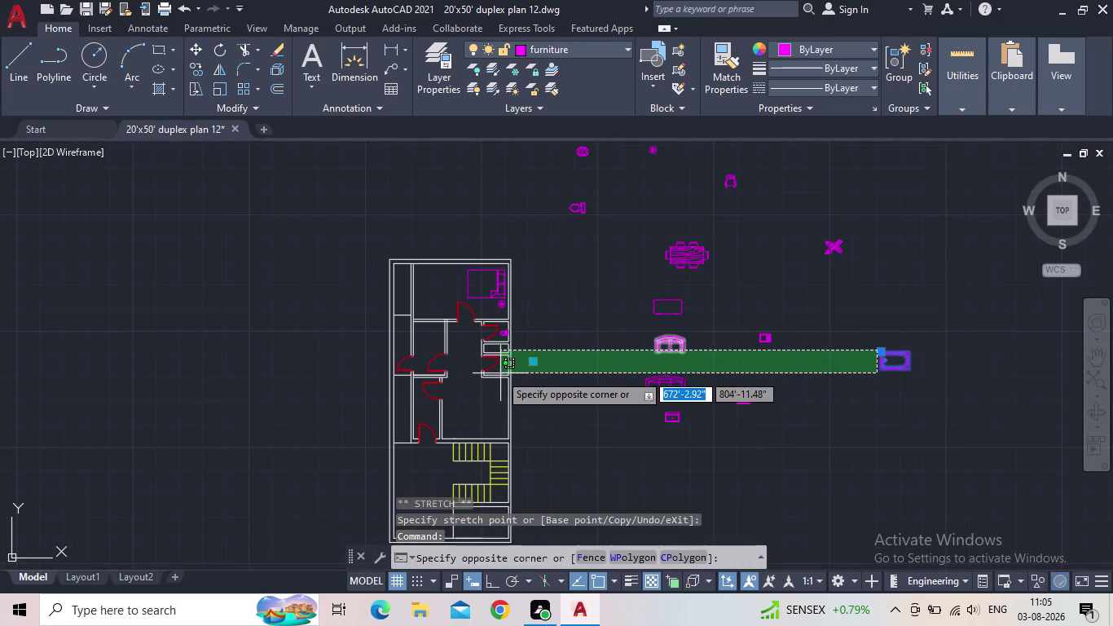
click(758, 356)
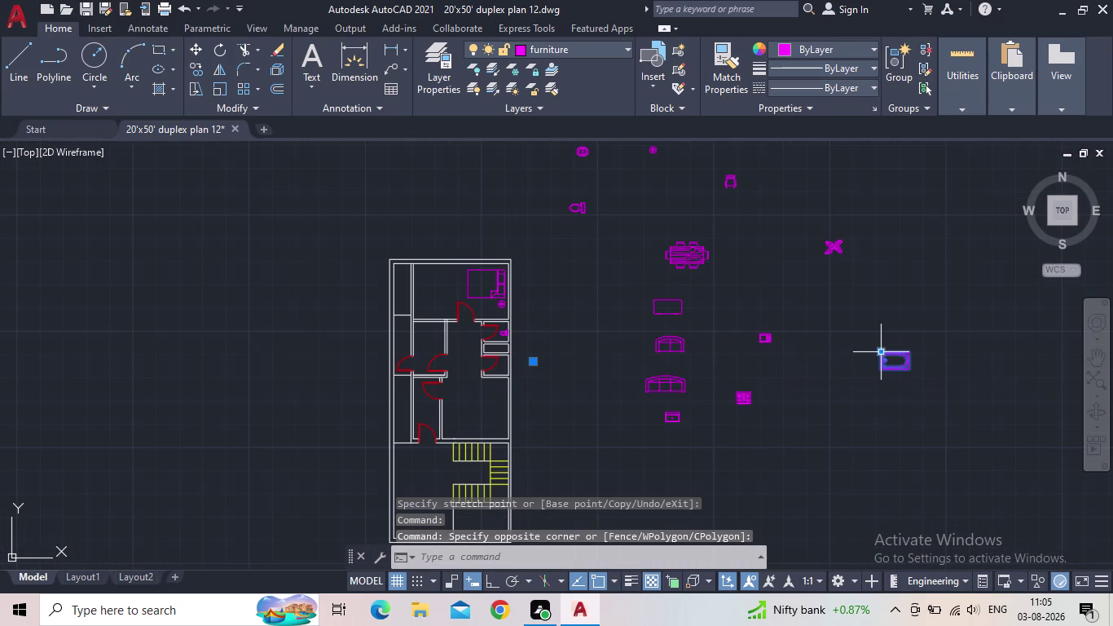
click(881, 352)
click(545, 389)
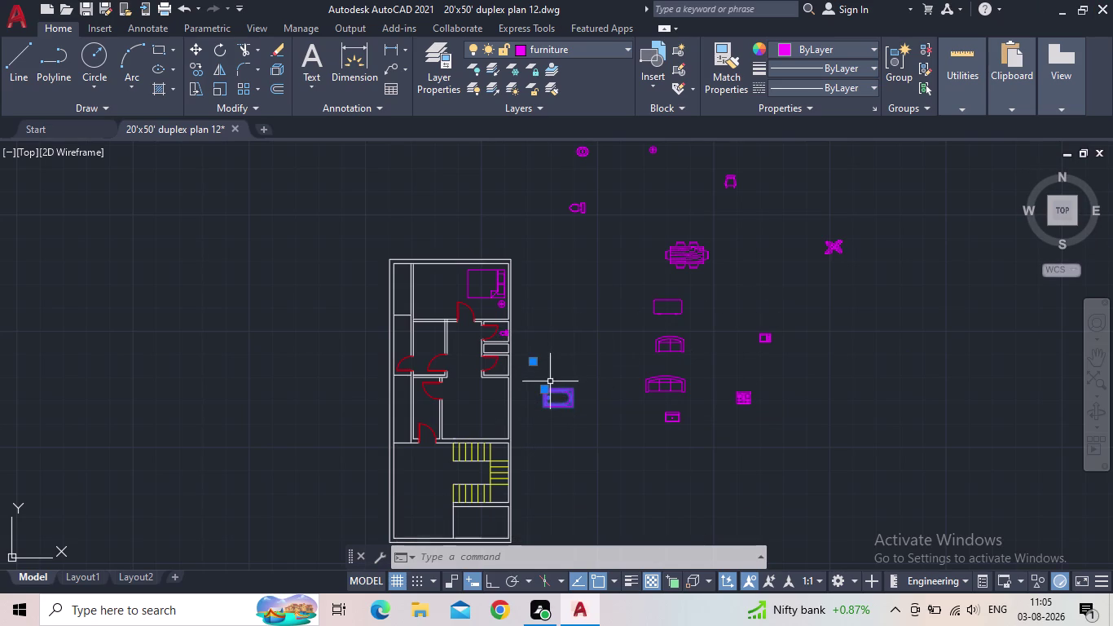
key(Escape)
Scale the bathtub block down with SC.
scroll(up, 3)
scroll(up, 3)
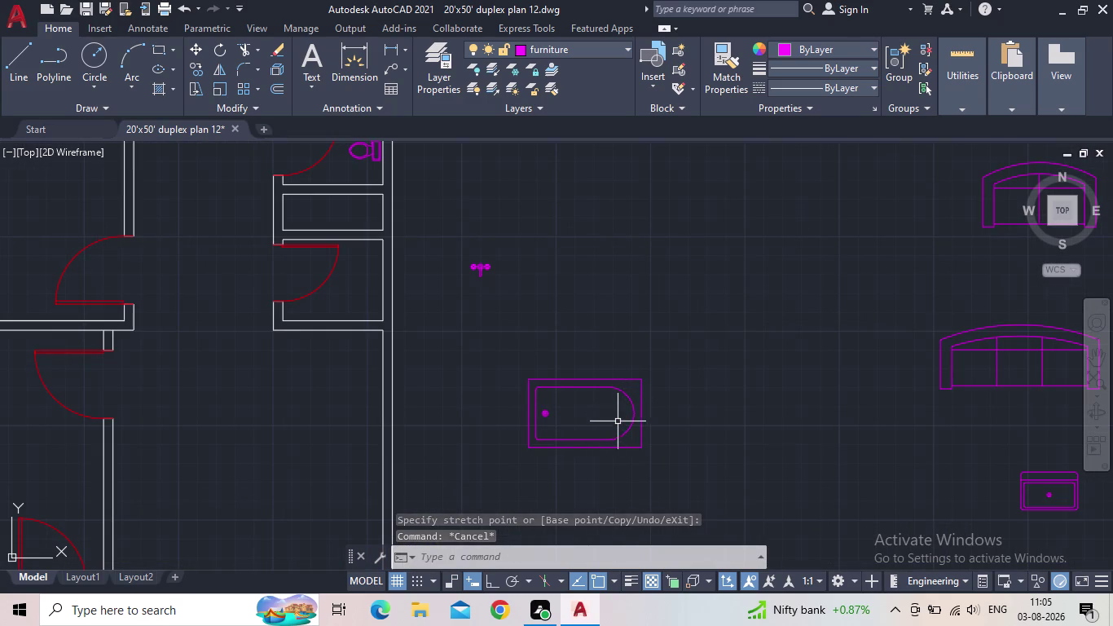
drag(604, 421, 595, 418)
click(518, 387)
key(s)
key(c)
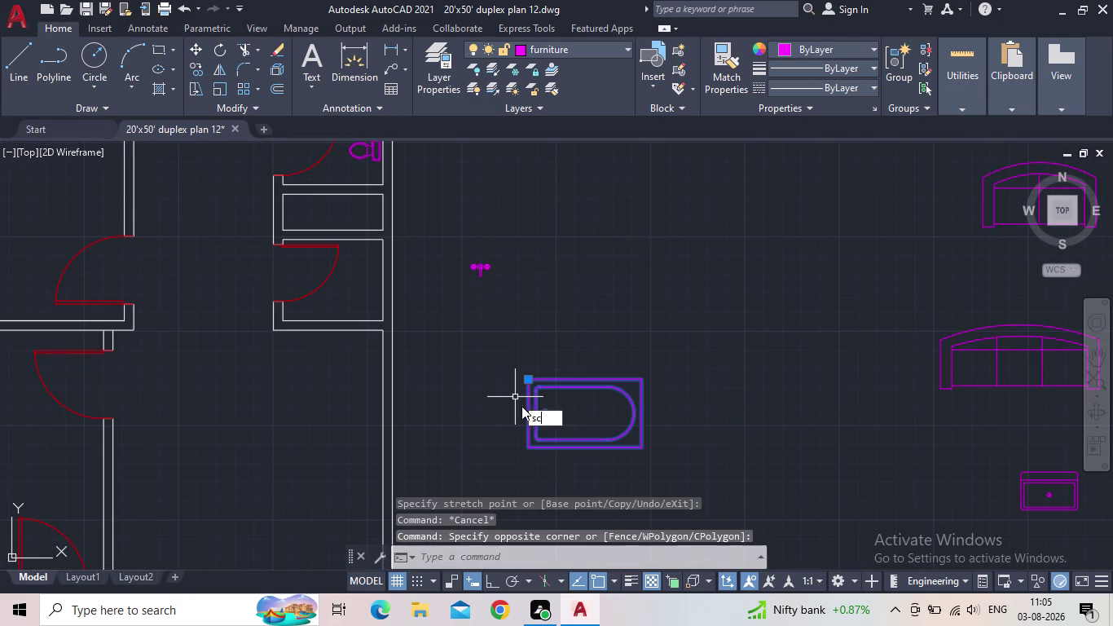
key(space)
click(533, 415)
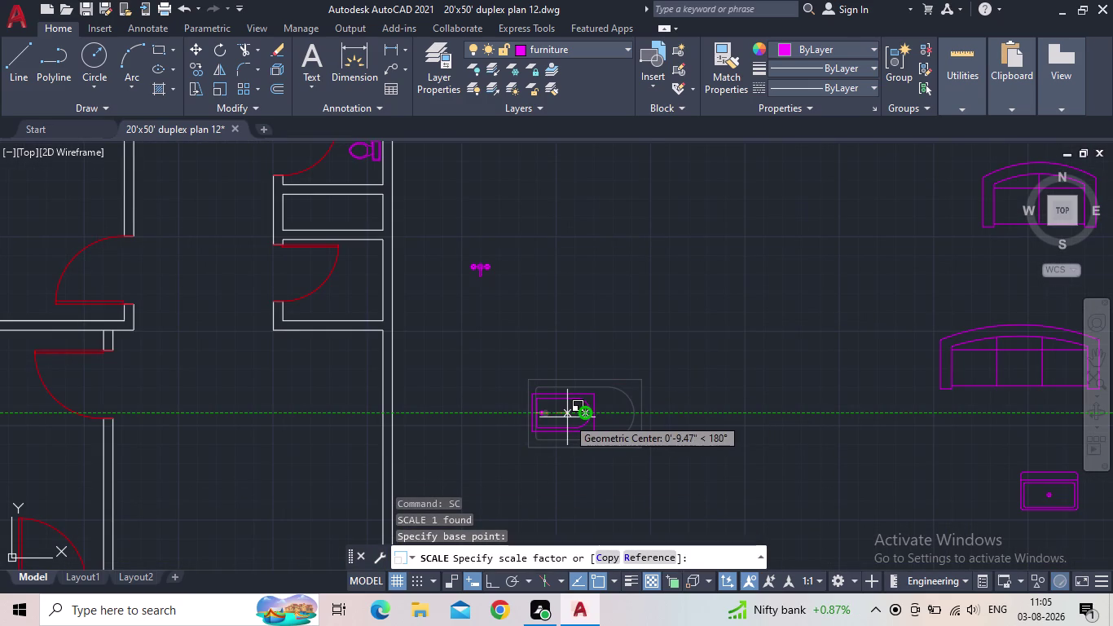
scroll(up, 3)
scroll(up, 3)
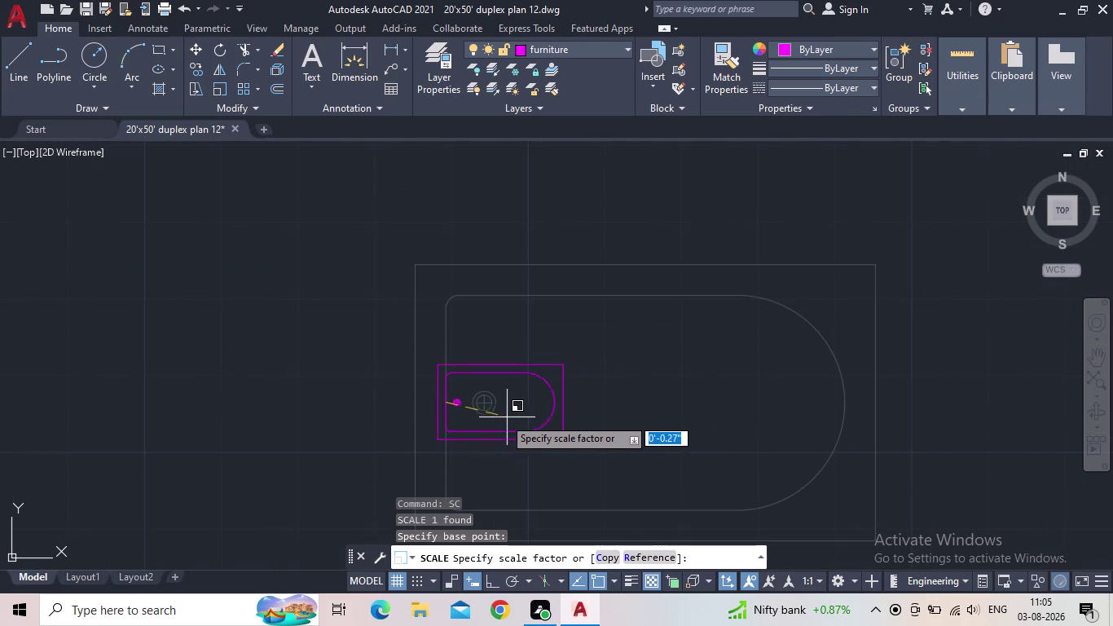
click(500, 417)
key(Escape)
Start a second resize of the bathtub, then cancel it.
scroll(down, 3)
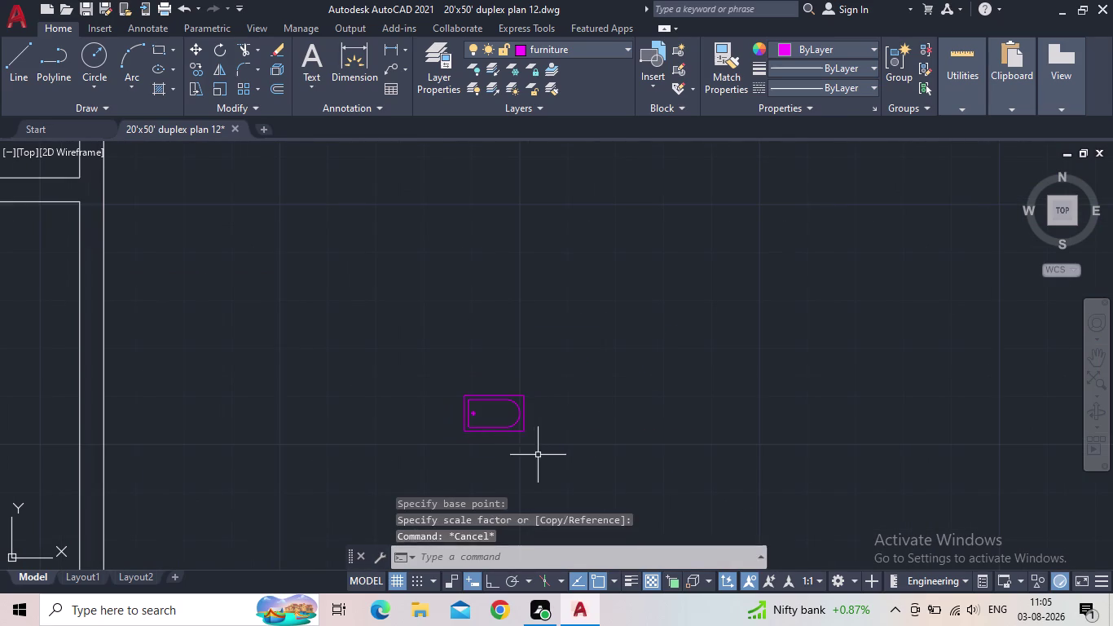
click(534, 455)
click(469, 409)
click(490, 579)
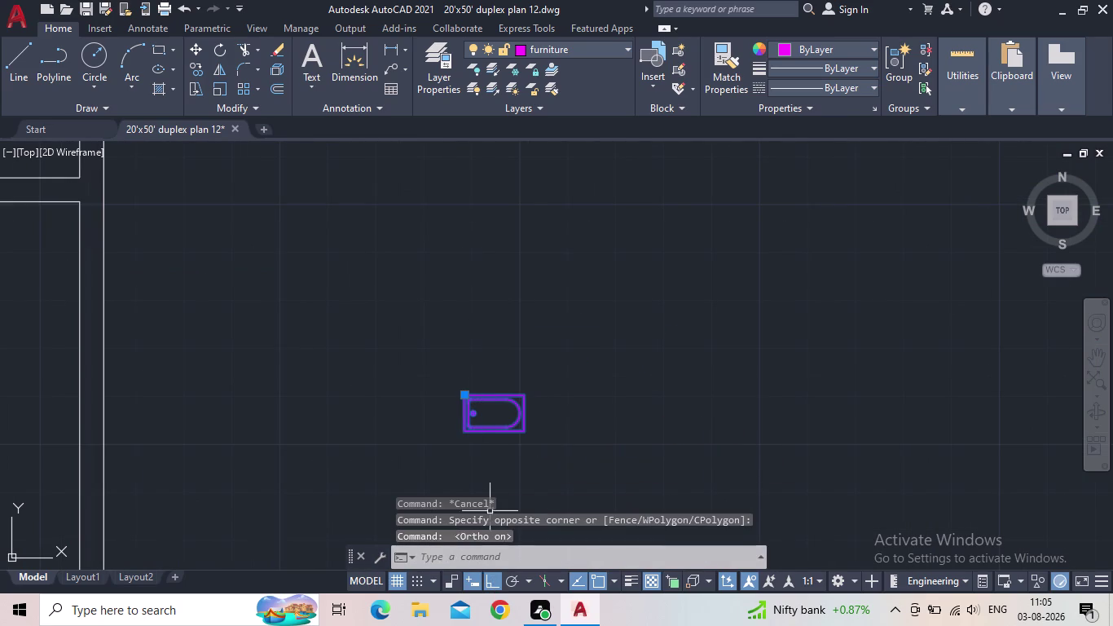
key(space)
click(460, 416)
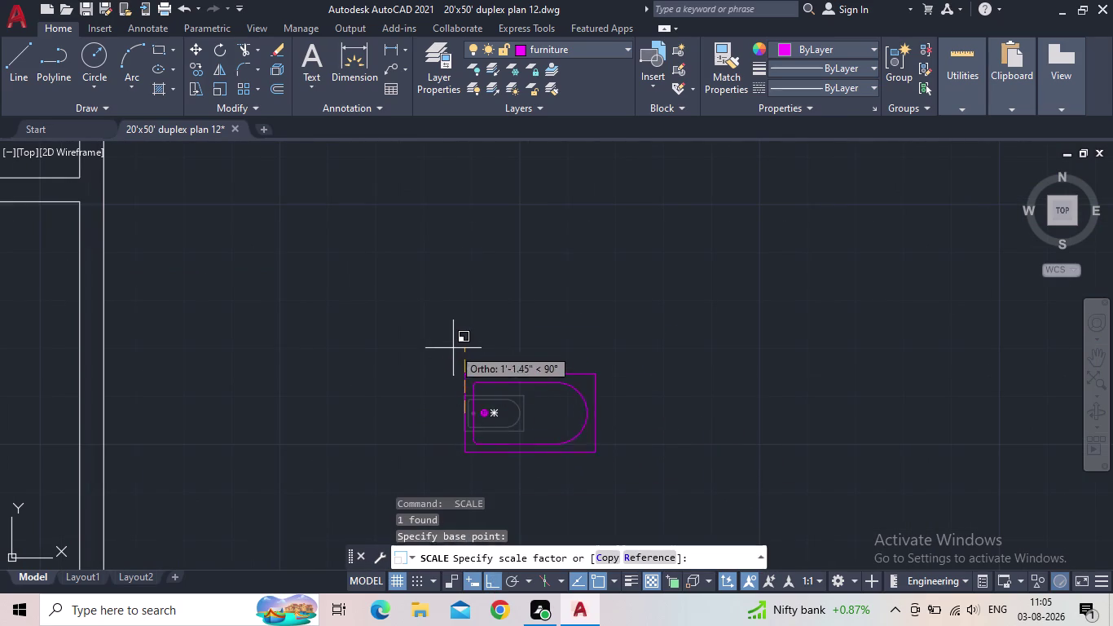
key(Escape)
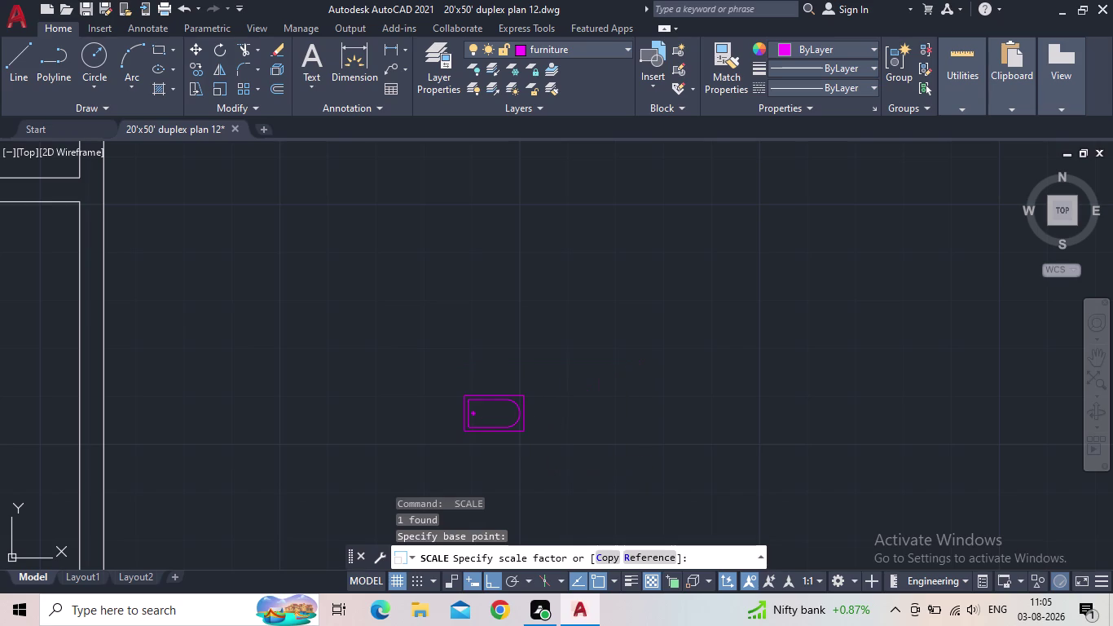
Rotate the bathtub 270 degrees with RO so it stands upright.
drag(528, 449, 519, 446)
click(463, 403)
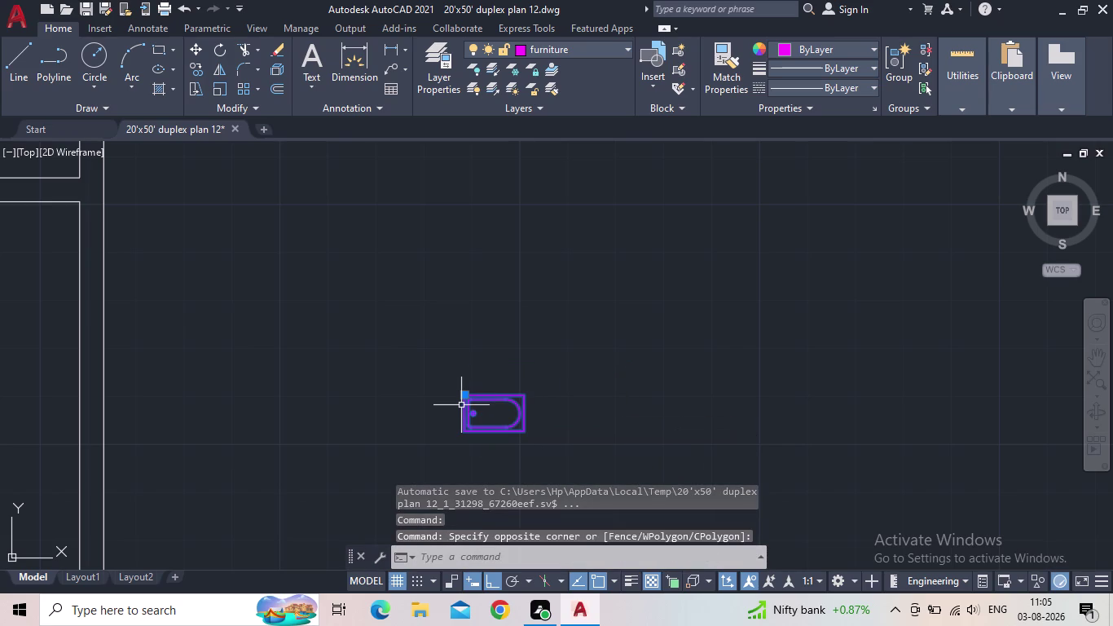
key(r)
key(o)
key(space)
click(463, 421)
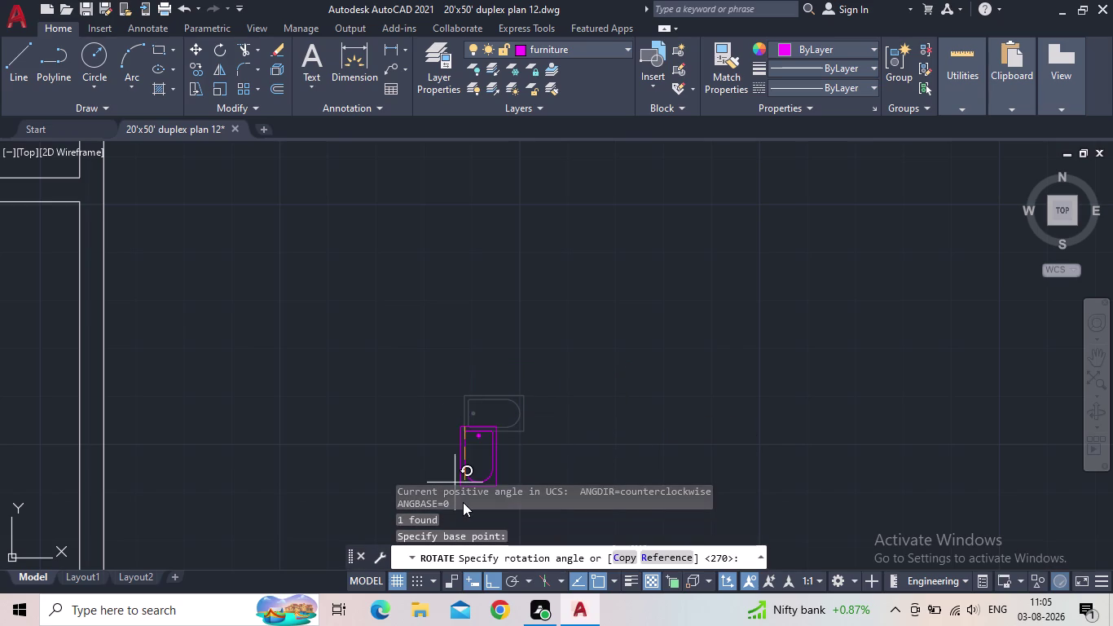
click(465, 295)
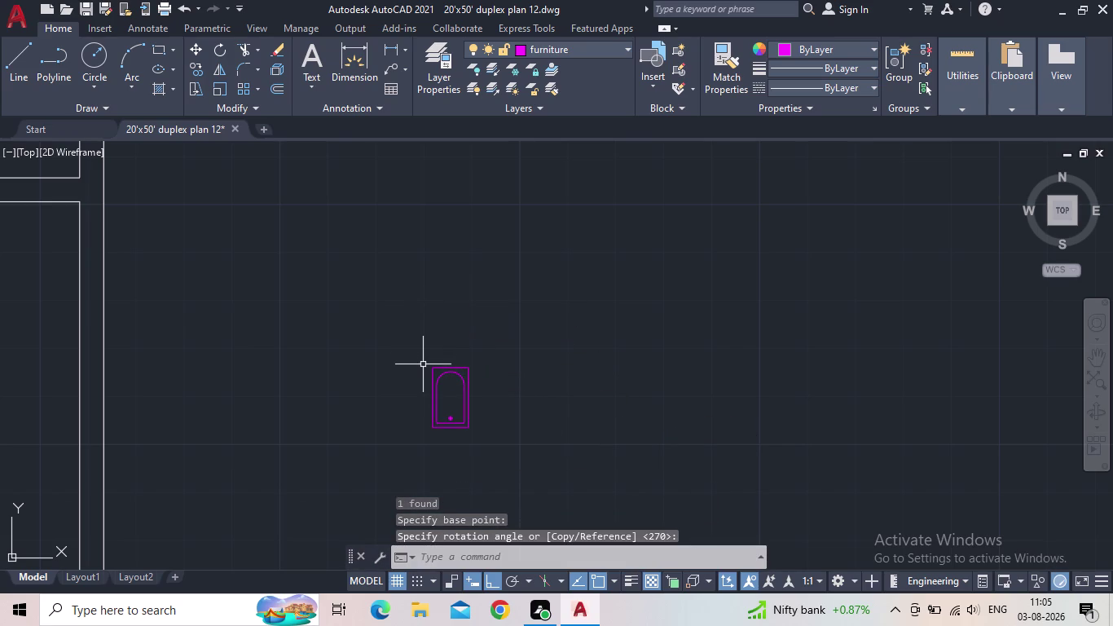
key(Escape)
Grab the rotated bathtub's corner grip, then cancel the pending selection.
click(453, 373)
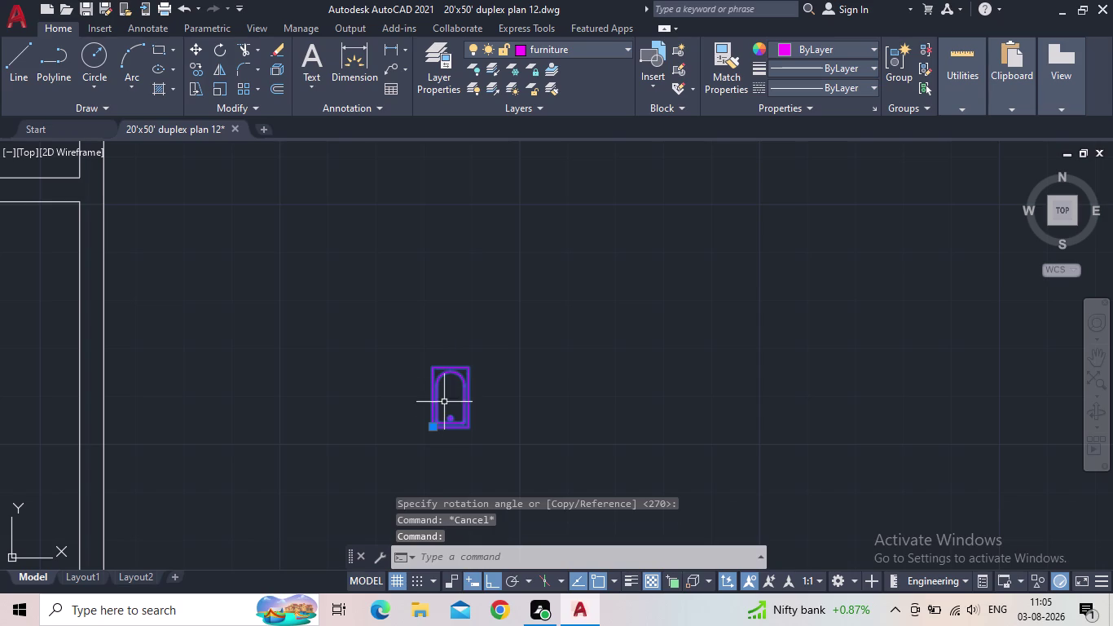
click(429, 433)
click(432, 428)
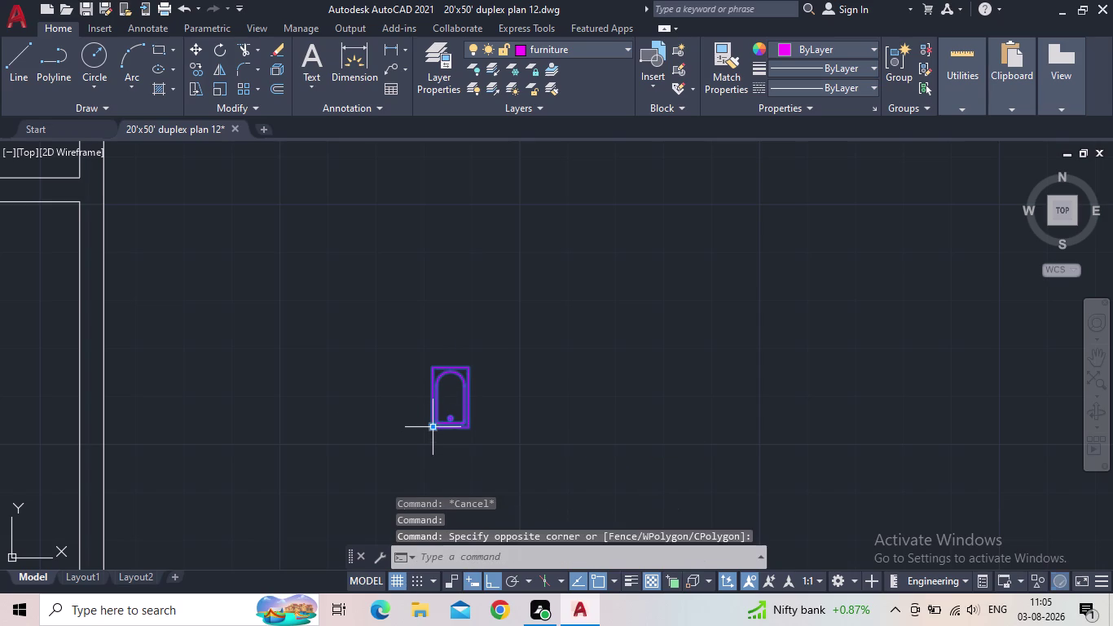
key(Escape)
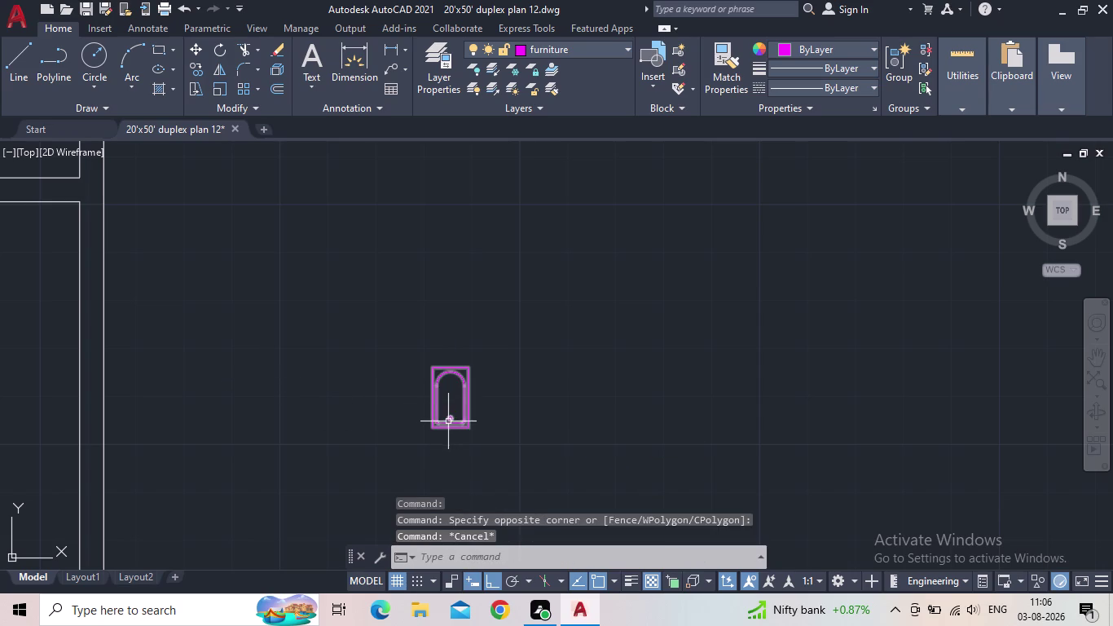
Grip-move the bathtub inside the lower bathroom.
click(446, 423)
click(432, 428)
middle_drag(287, 371, 429, 372)
scroll(down, 3)
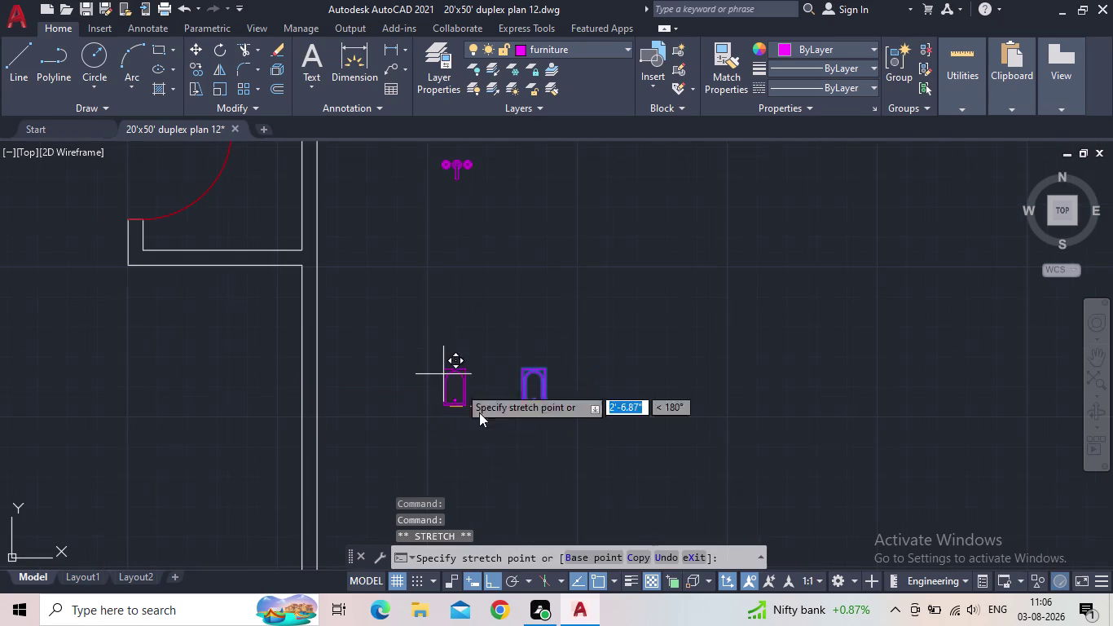
click(498, 583)
middle_drag(342, 325, 446, 493)
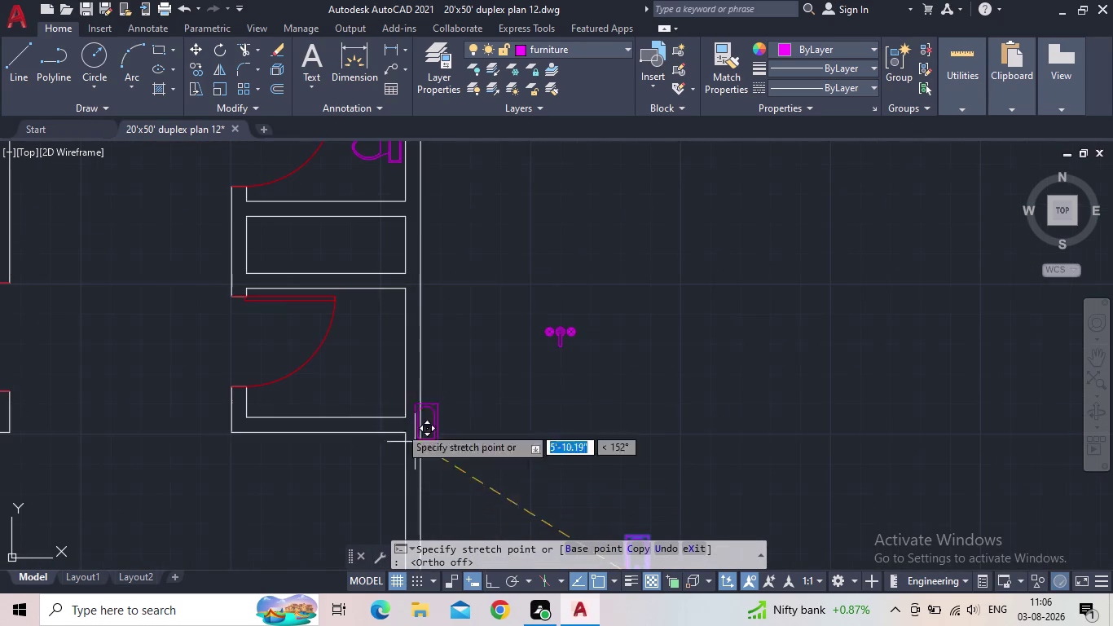
scroll(up, 3)
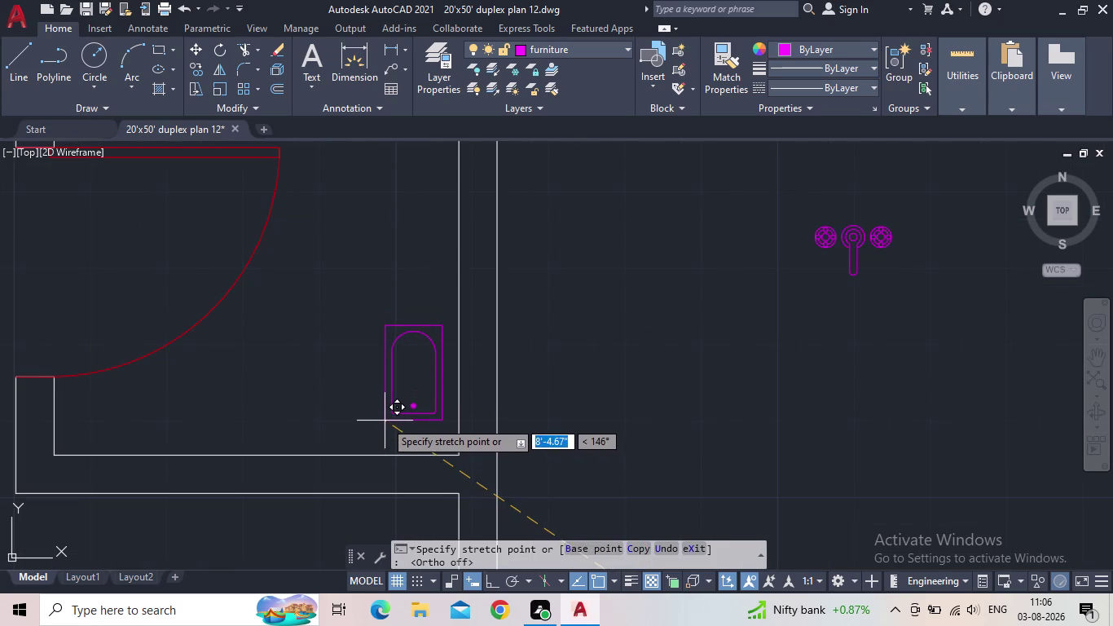
click(385, 421)
key(Escape)
Enlarge the bathtub in the bathroom using SCALE.
scroll(down, 3)
middle_drag(404, 390, 401, 414)
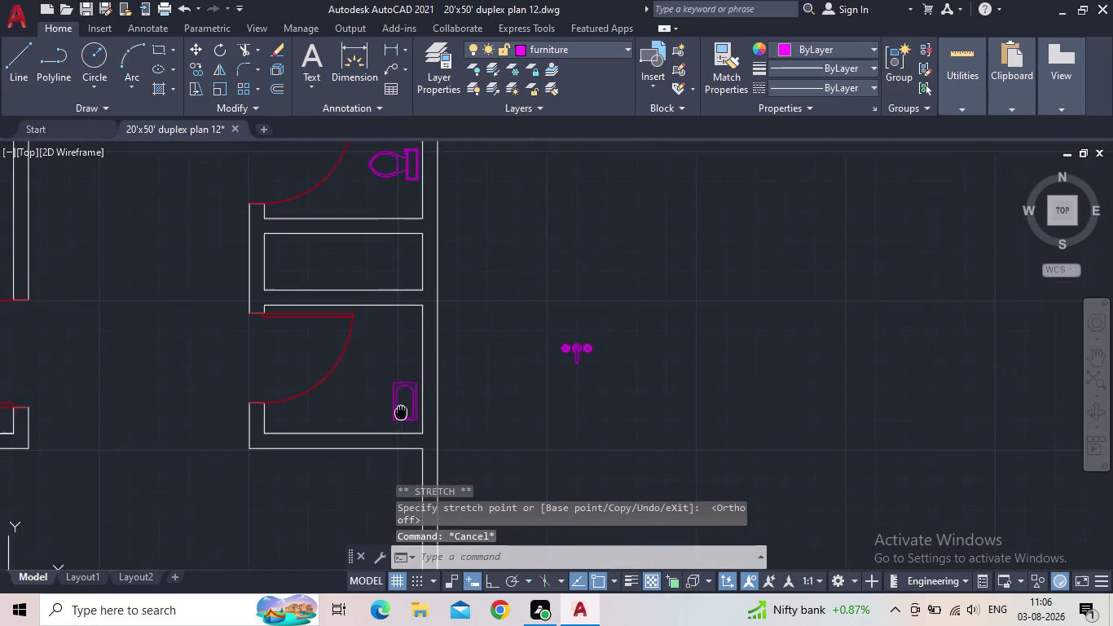
middle_drag(400, 414, 391, 440)
scroll(up, 3)
scroll(up, 3)
middle_drag(358, 428, 411, 392)
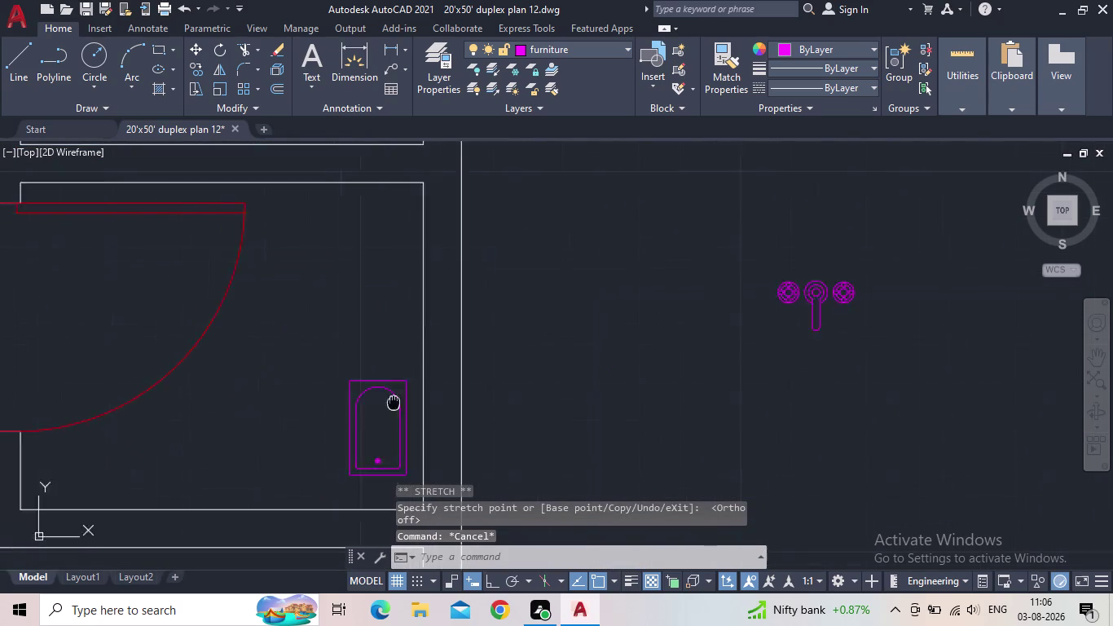
middle_drag(410, 392, 479, 345)
click(466, 351)
click(400, 355)
key(s)
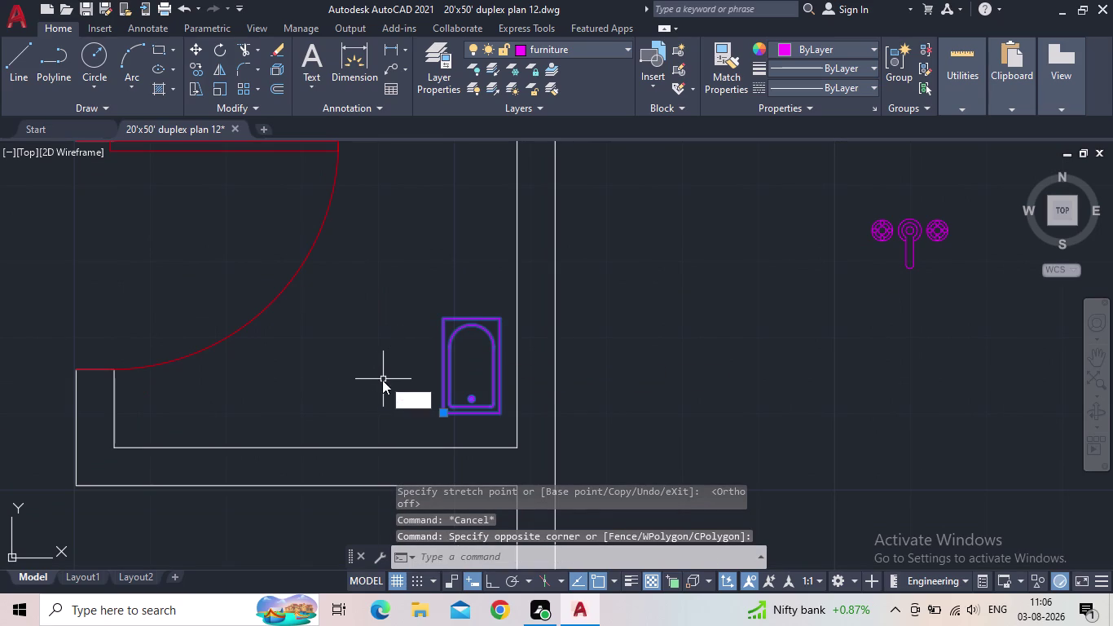
key(c)
key(space)
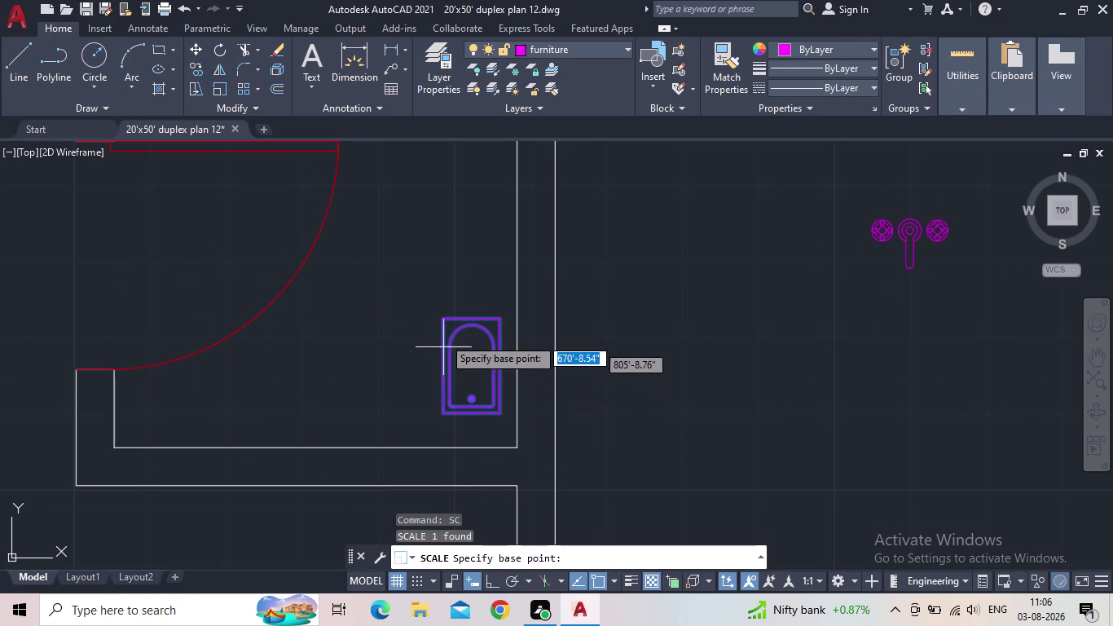
click(443, 321)
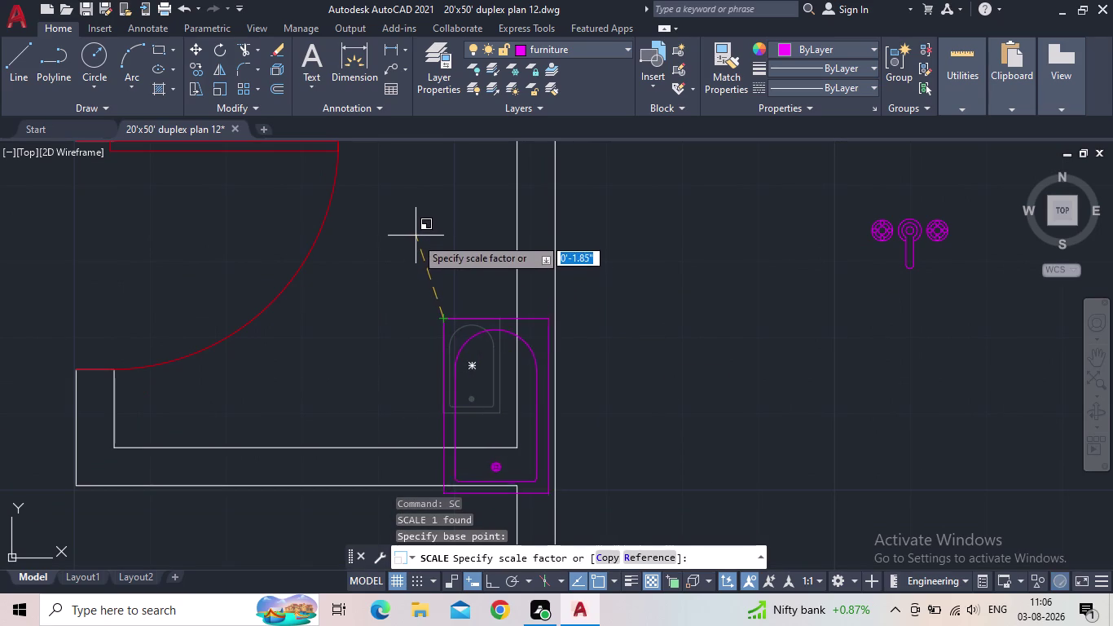
click(415, 253)
Grip-move the enlarged bathtub into the bathroom's lower-right corner against the walls.
click(446, 355)
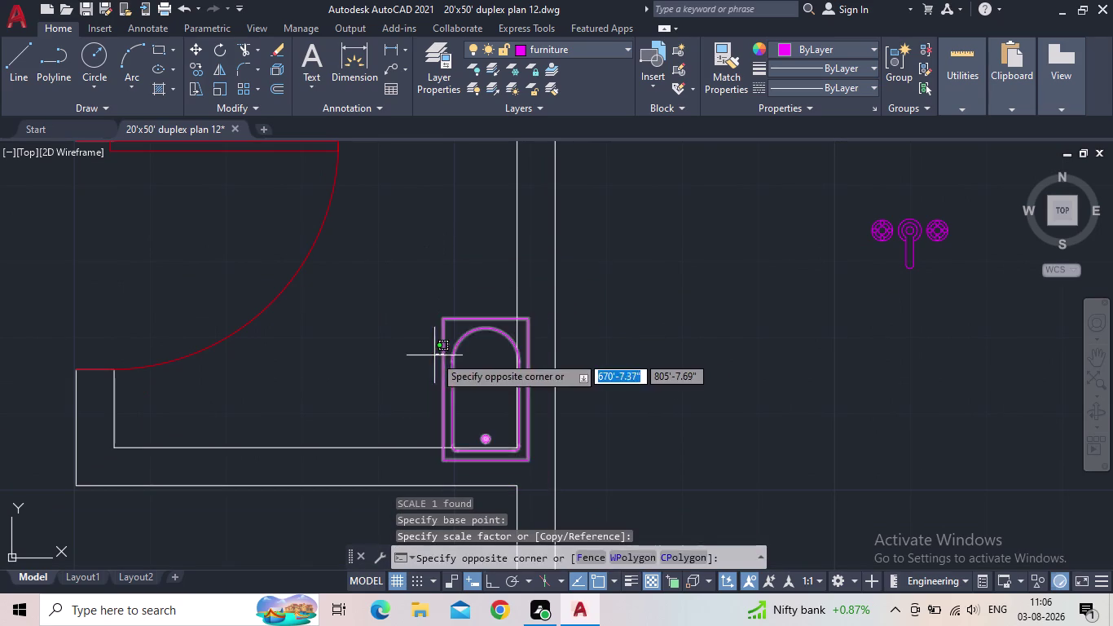
click(435, 355)
click(445, 461)
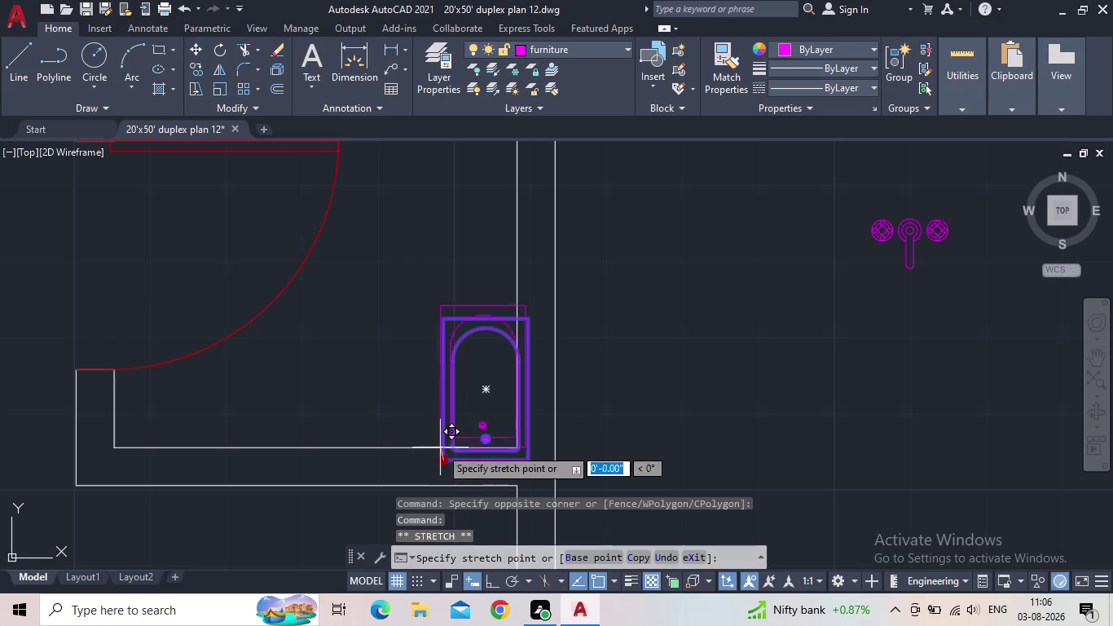
click(423, 430)
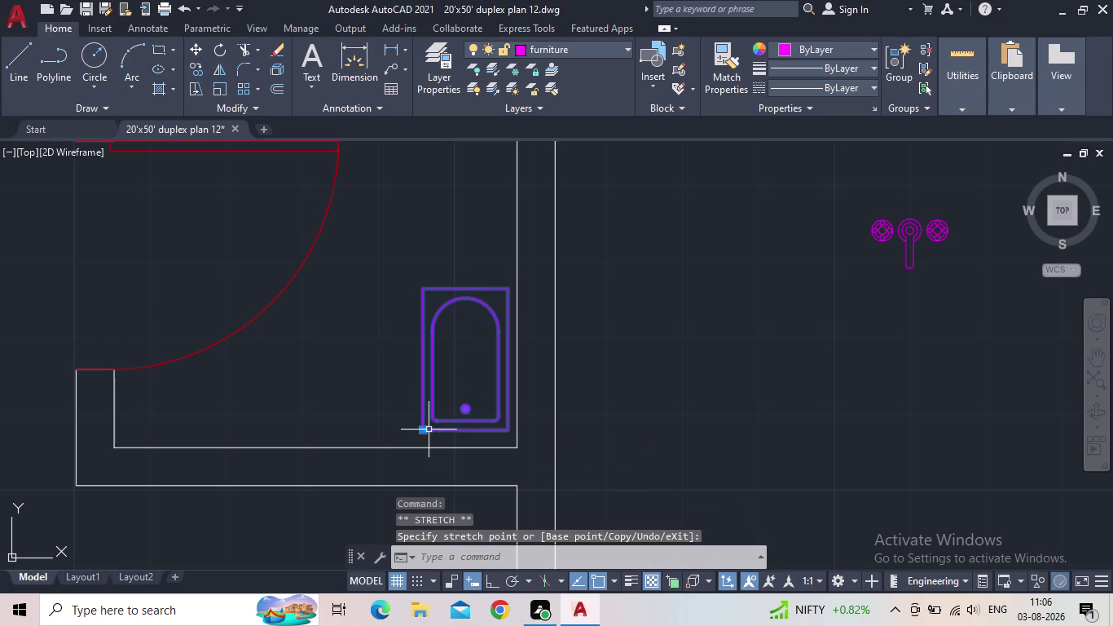
key(Escape)
Select the tap fitting beside the plan.
scroll(down, 3)
middle_drag(472, 408, 431, 448)
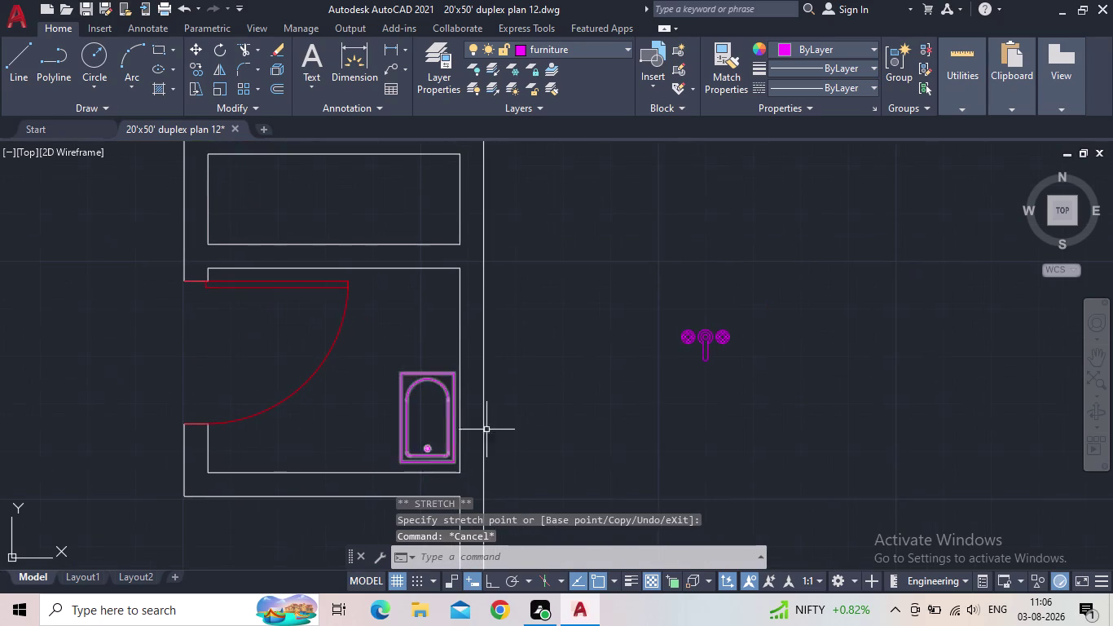
drag(743, 389, 738, 379)
click(694, 321)
Rotate the tap fitting 90 degrees with RO so it stands upright.
key(r)
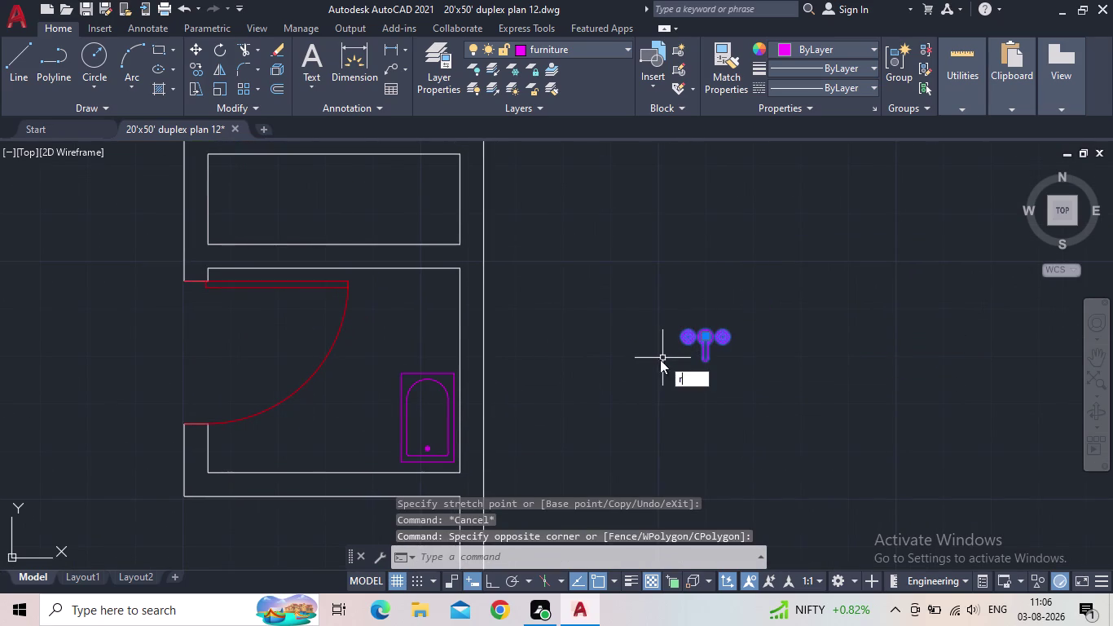
key(o)
key(space)
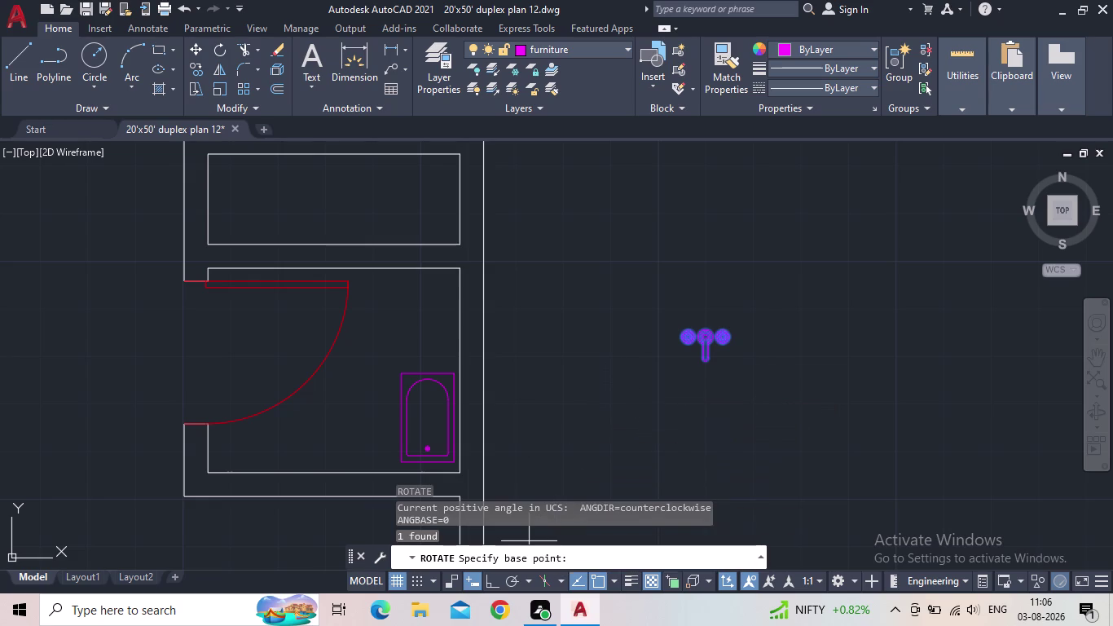
click(493, 580)
click(705, 333)
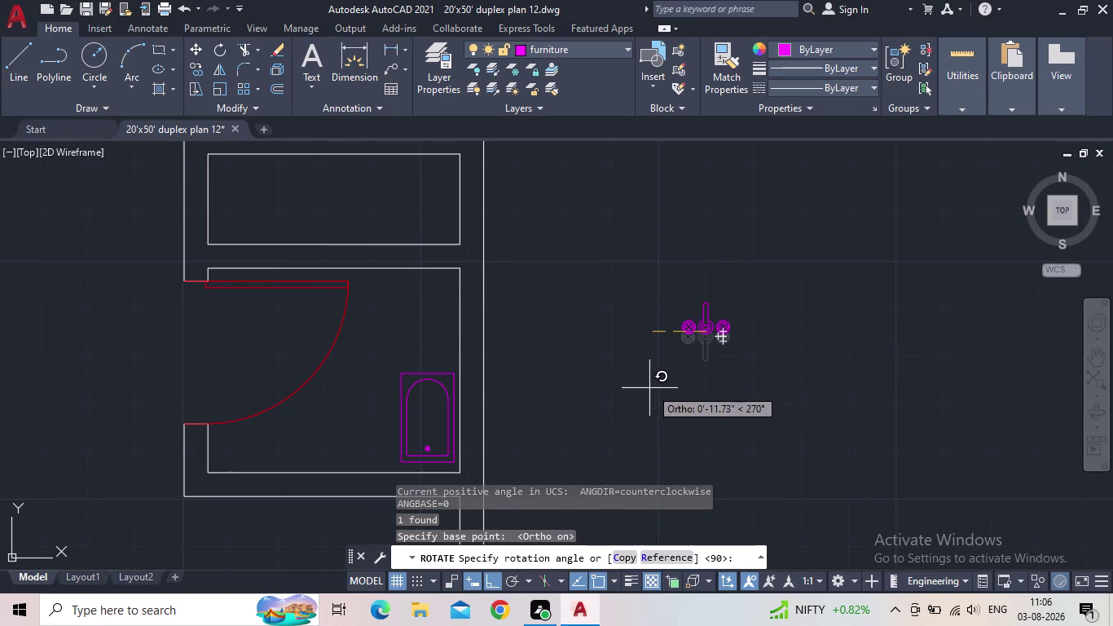
click(669, 392)
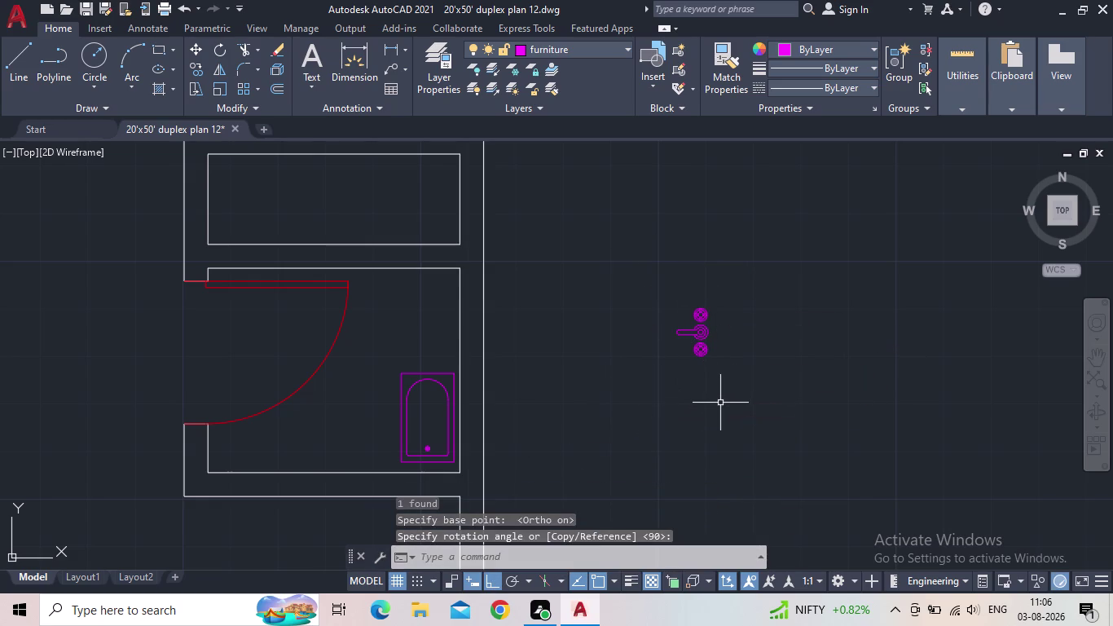
key(Escape)
Grip-move the tap onto the lower bathroom's right wall above the bathtub.
click(698, 331)
click(705, 329)
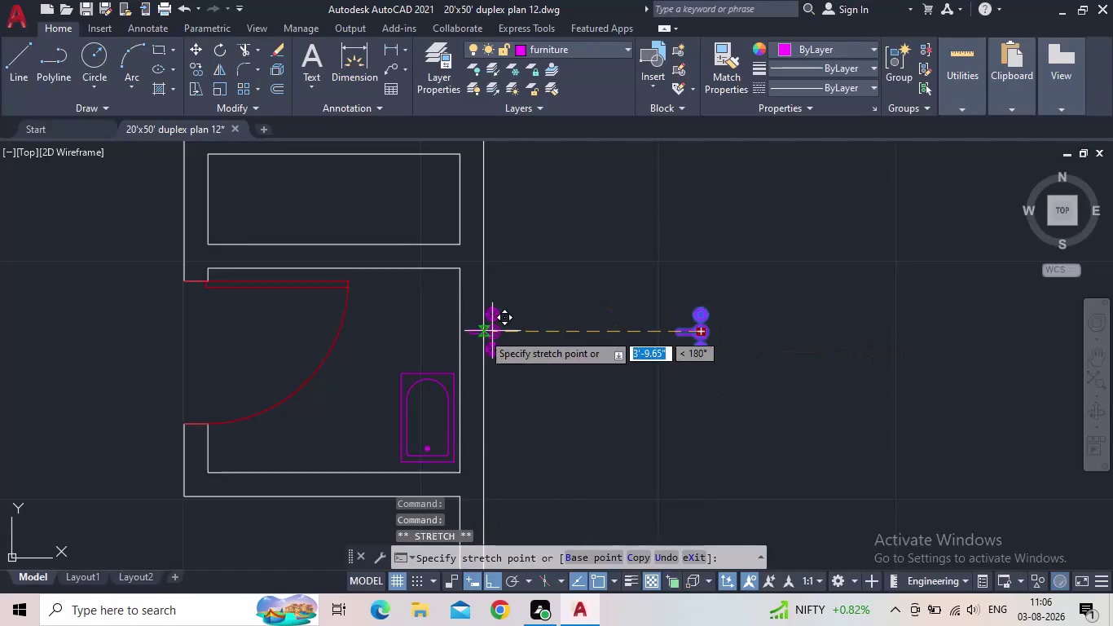
middle_drag(440, 335, 451, 325)
scroll(up, 3)
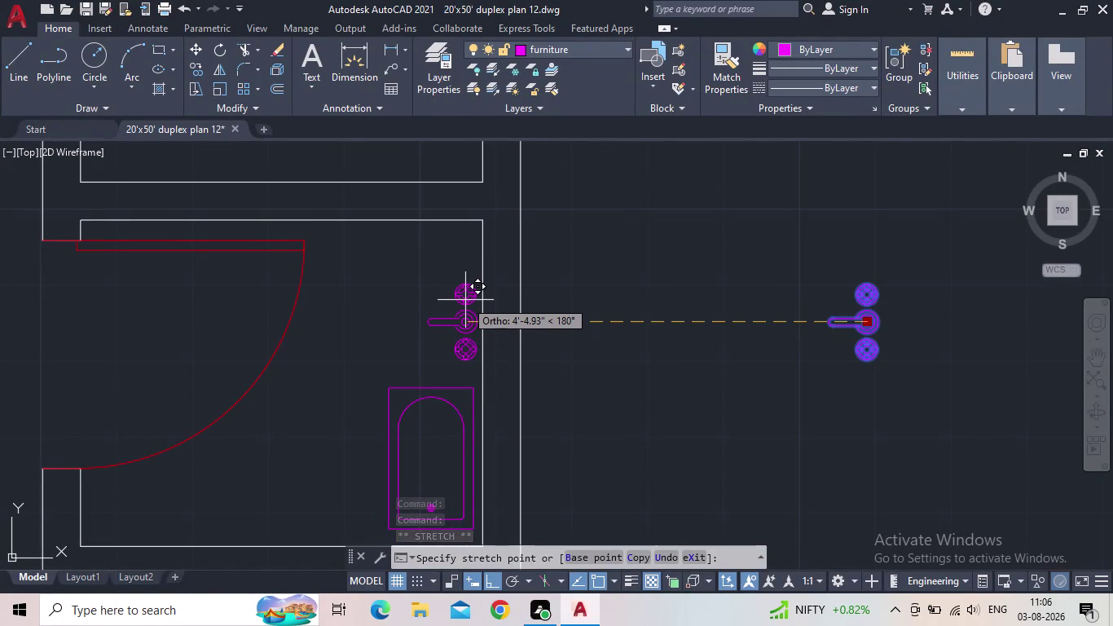
click(490, 581)
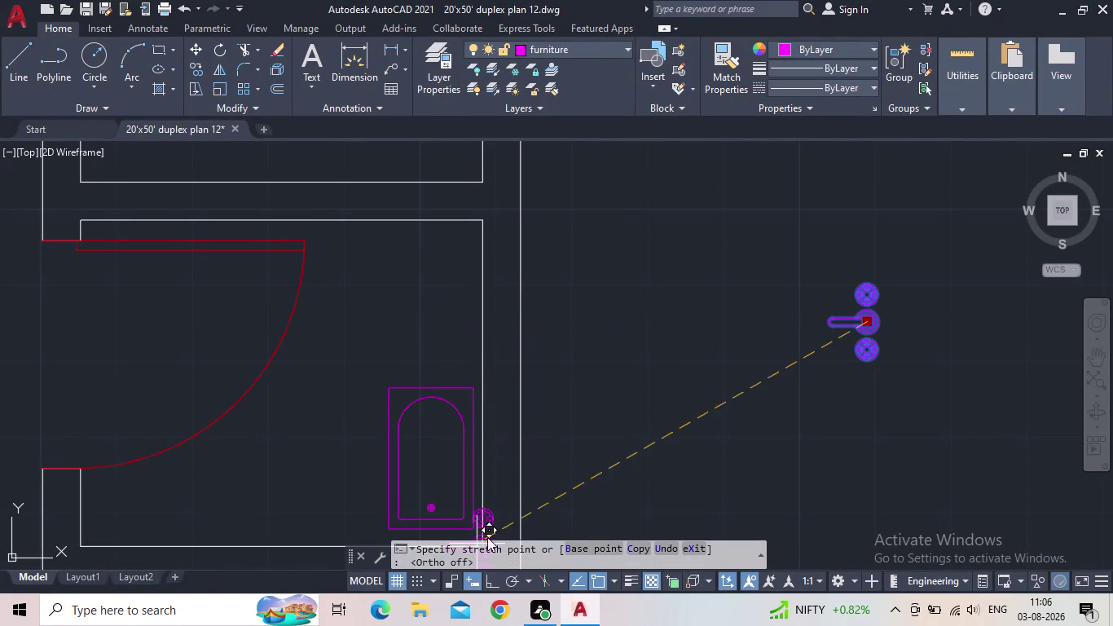
scroll(up, 3)
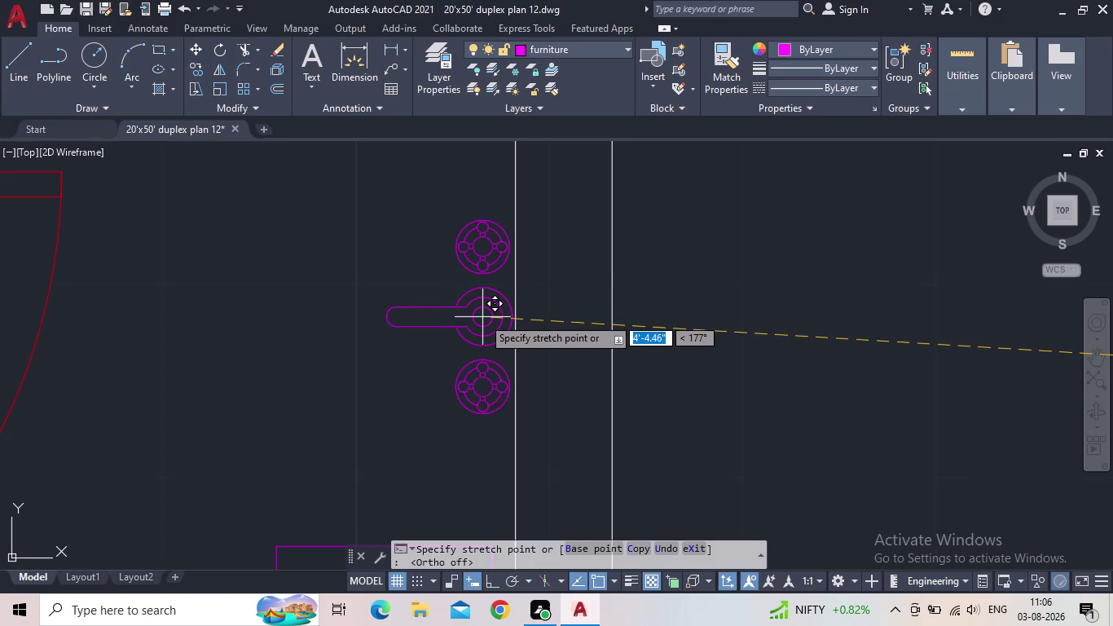
click(483, 317)
key(Escape)
Pan and zoom around the bathrooms to check the placement.
scroll(down, 3)
middle_drag(587, 410, 584, 398)
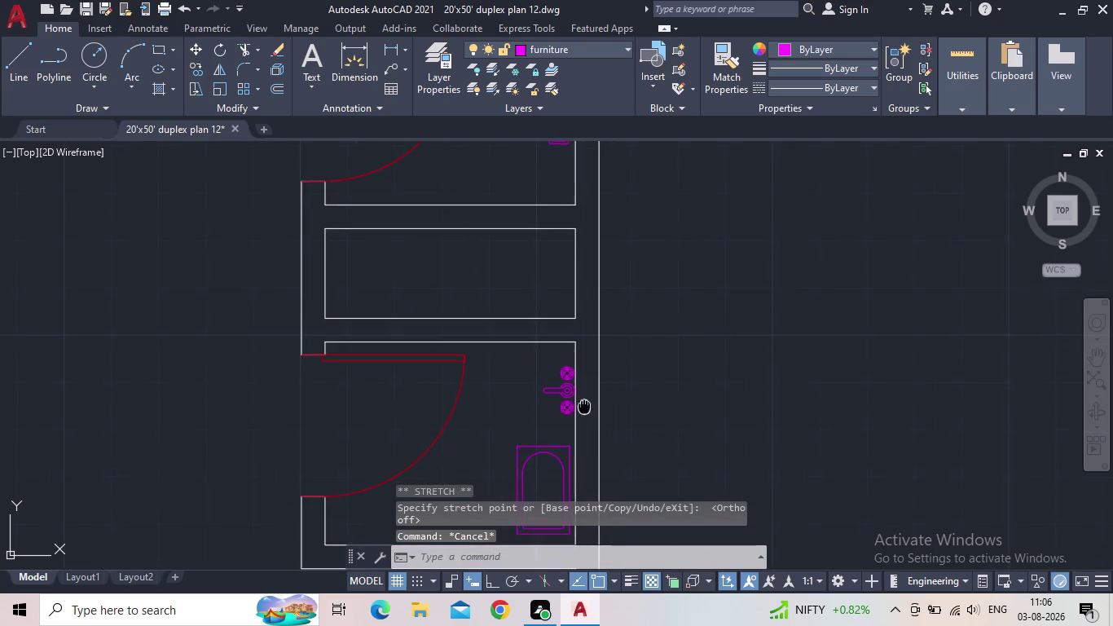
middle_drag(584, 399, 584, 304)
scroll(down, 3)
middle_drag(562, 310, 458, 324)
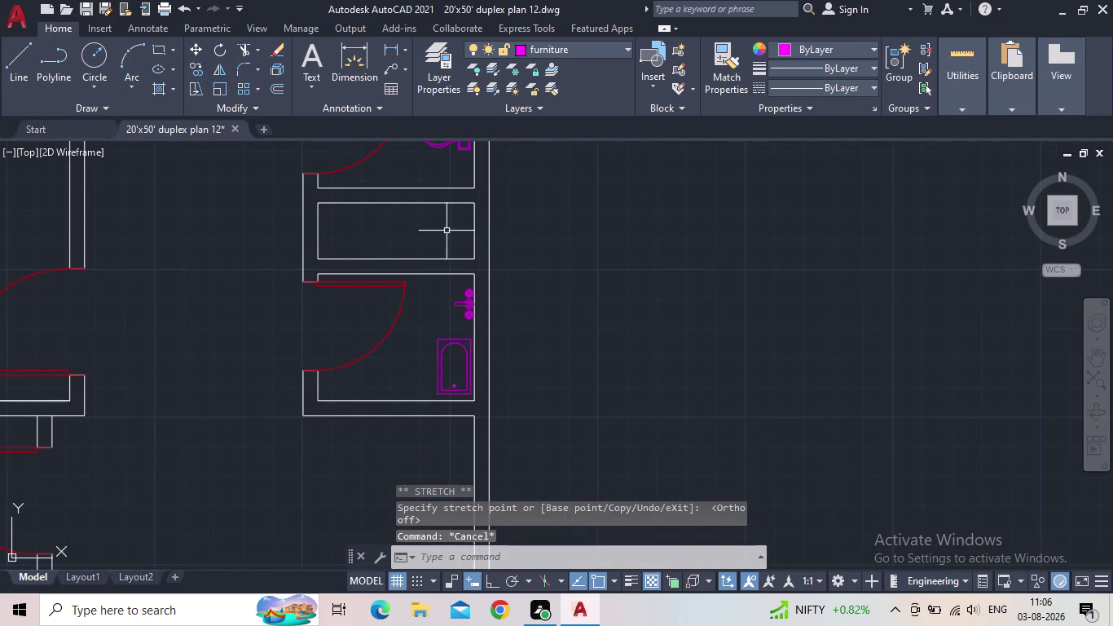
middle_drag(447, 227, 446, 375)
scroll(down, 3)
middle_drag(451, 376, 418, 389)
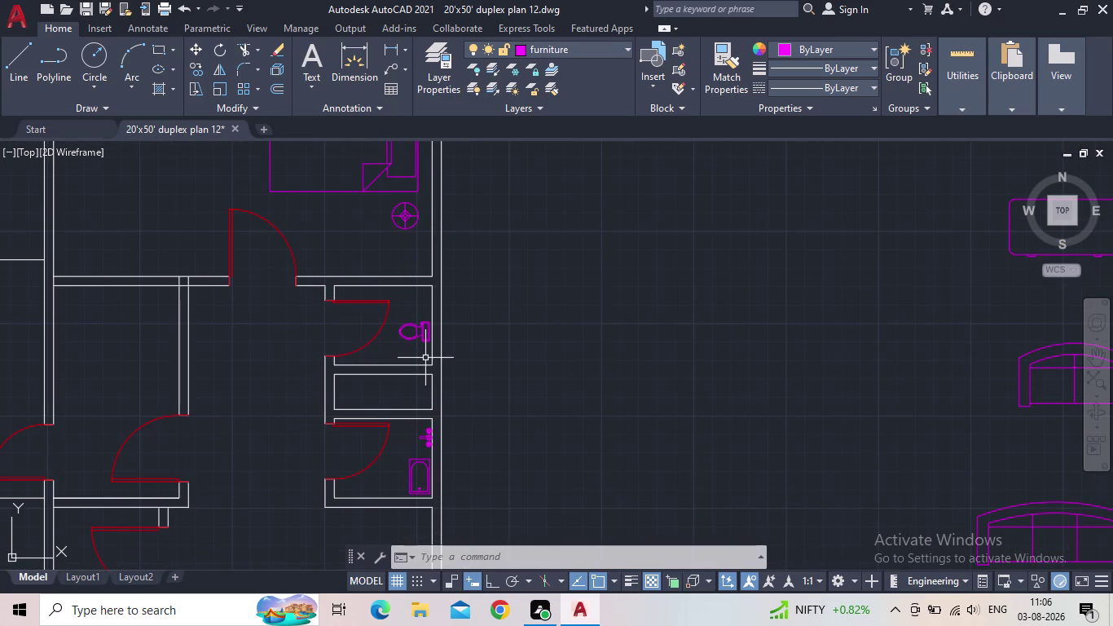
Review the whole furnished duplex plan and quick-save the drawing.
scroll(down, 3)
scroll(down, 3)
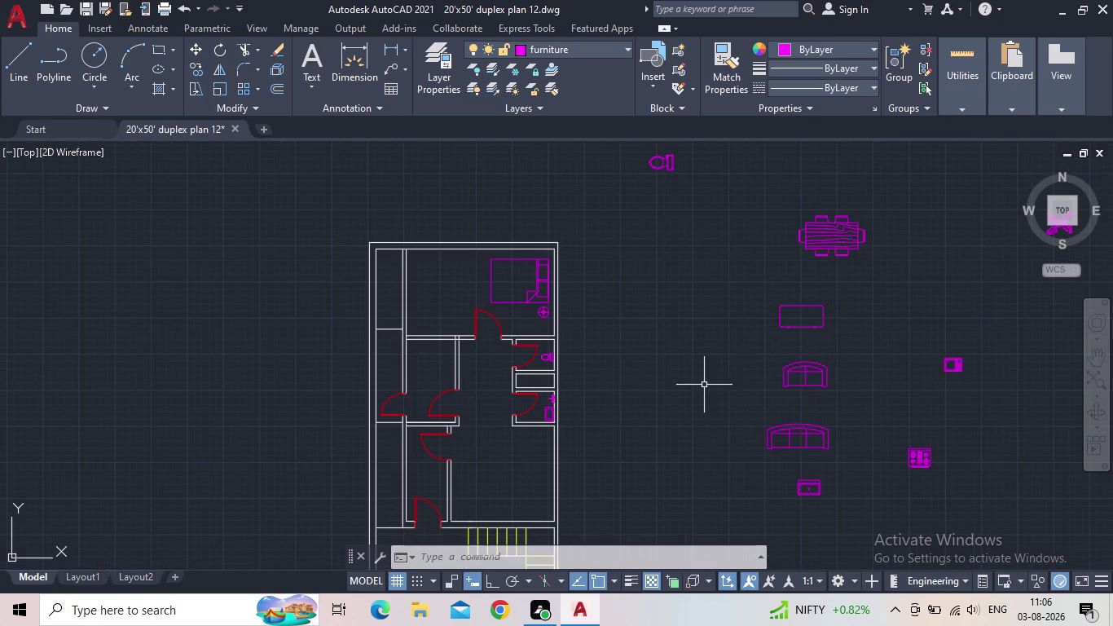
middle_click(700, 385)
scroll(down, 3)
middle_drag(689, 357, 688, 420)
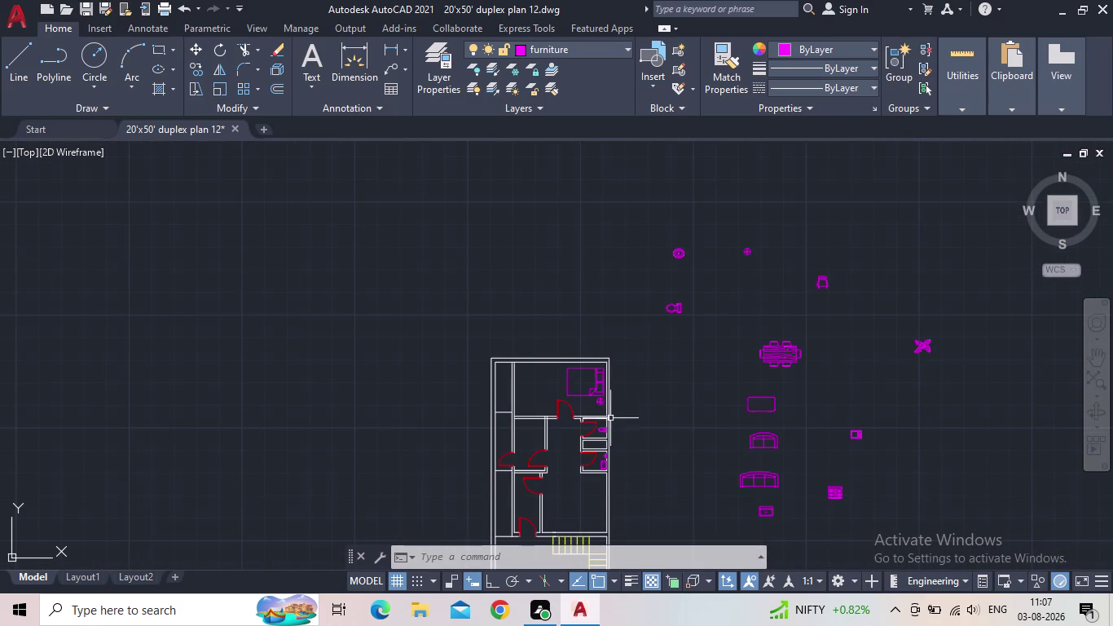
scroll(up, 3)
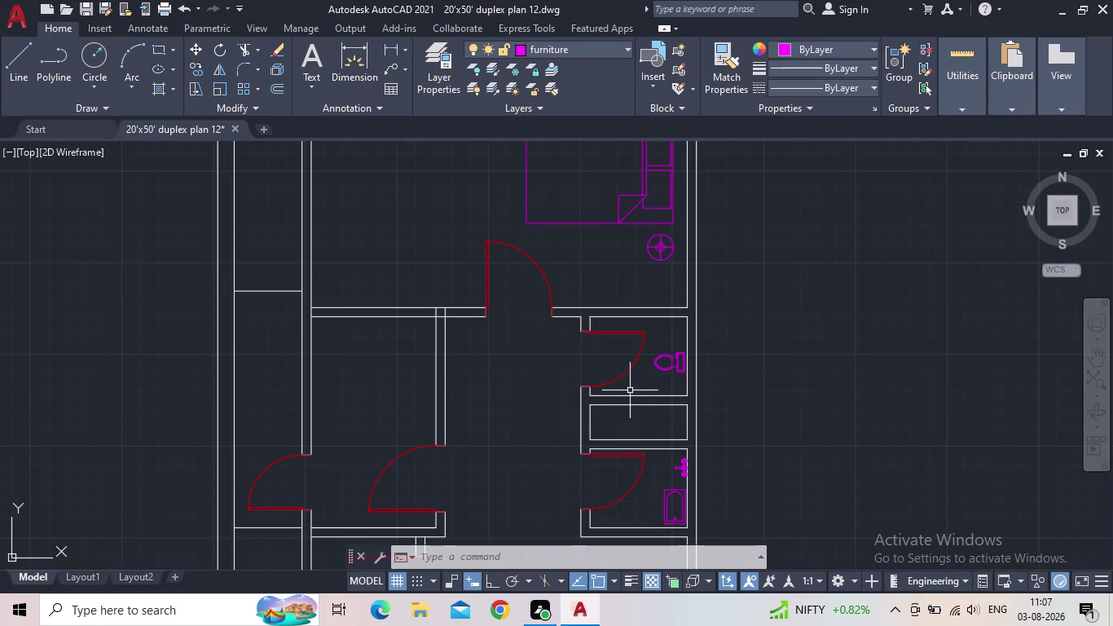
scroll(down, 3)
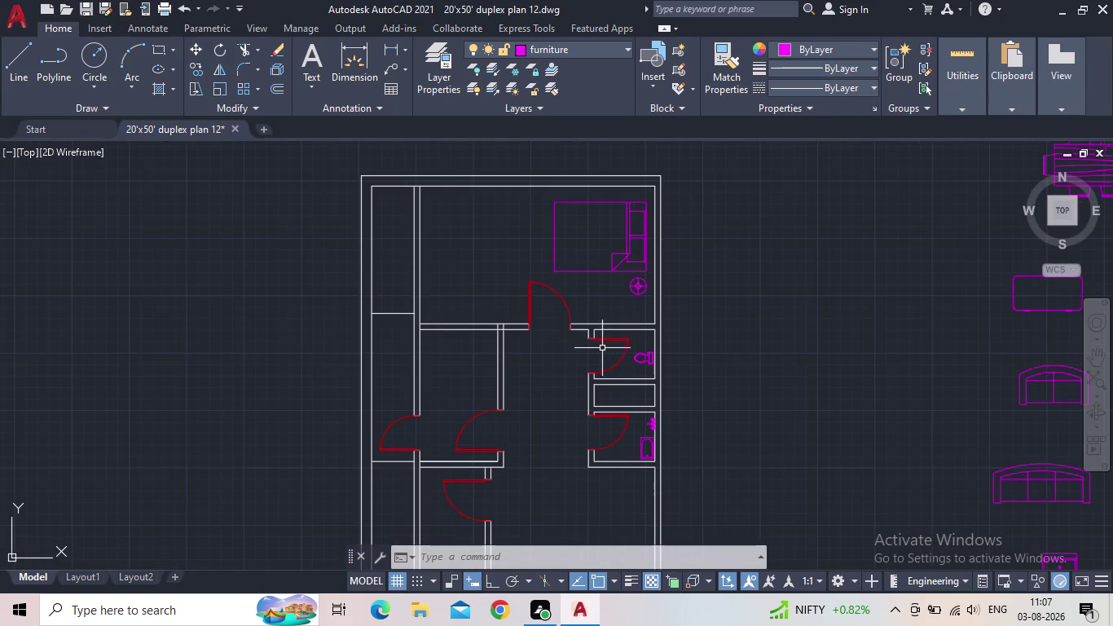
click(85, 9)
scroll(down, 3)
middle_drag(206, 272, 188, 263)
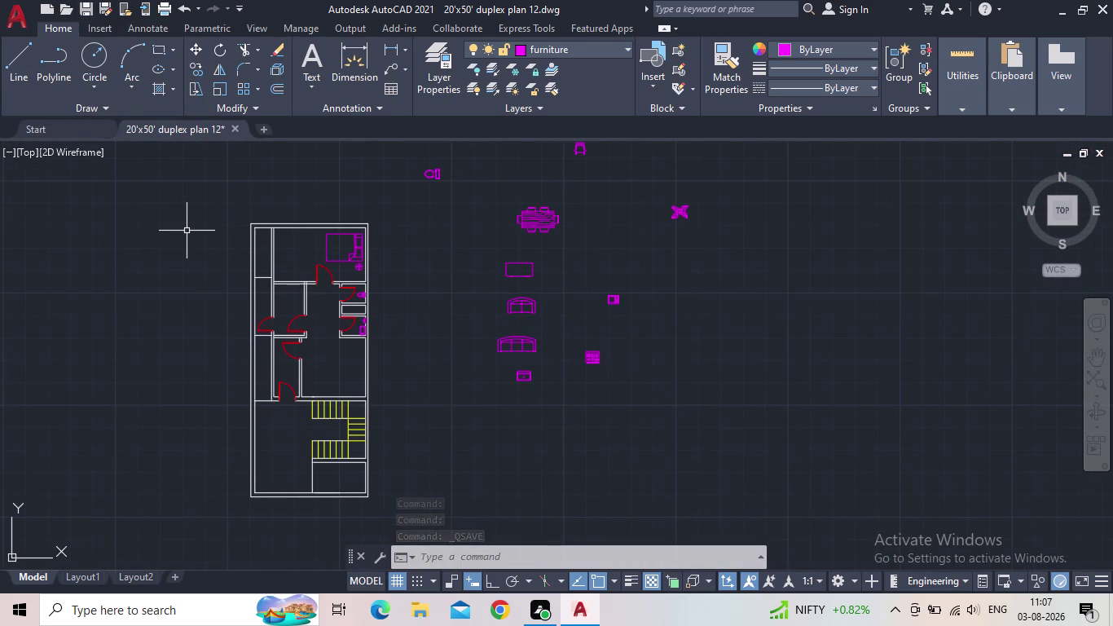
scroll(down, 3)
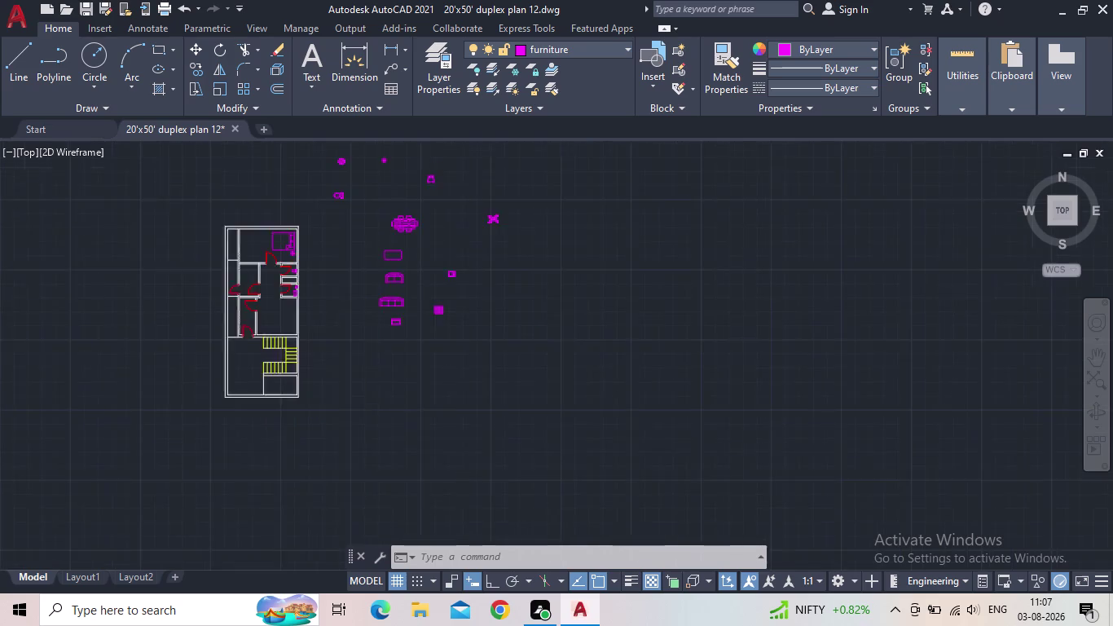
scroll(down, 3)
scroll(up, 3)
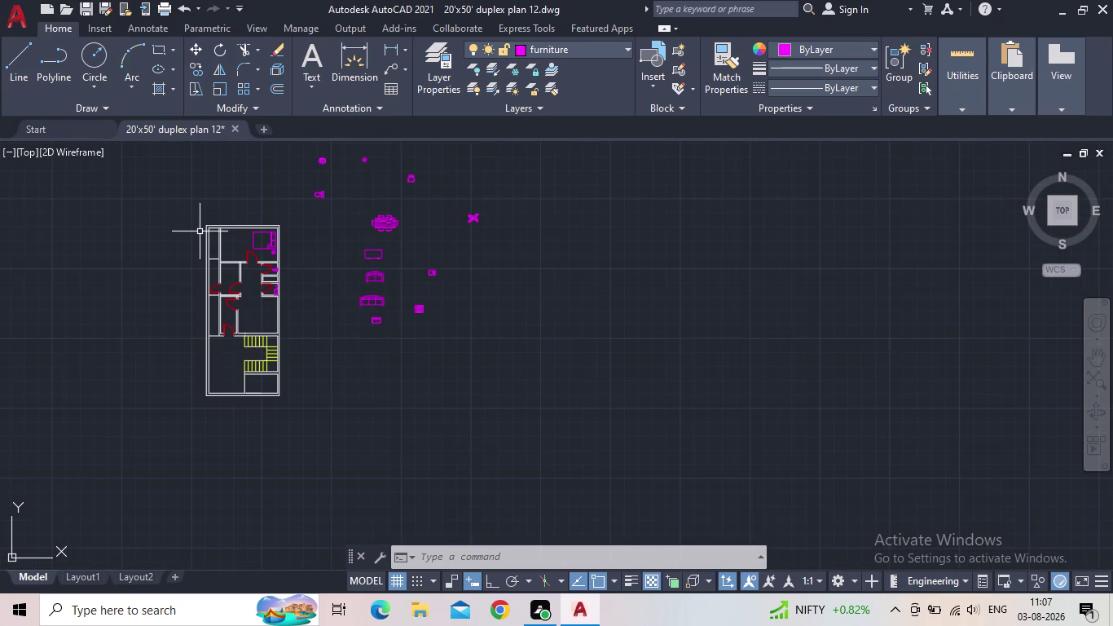